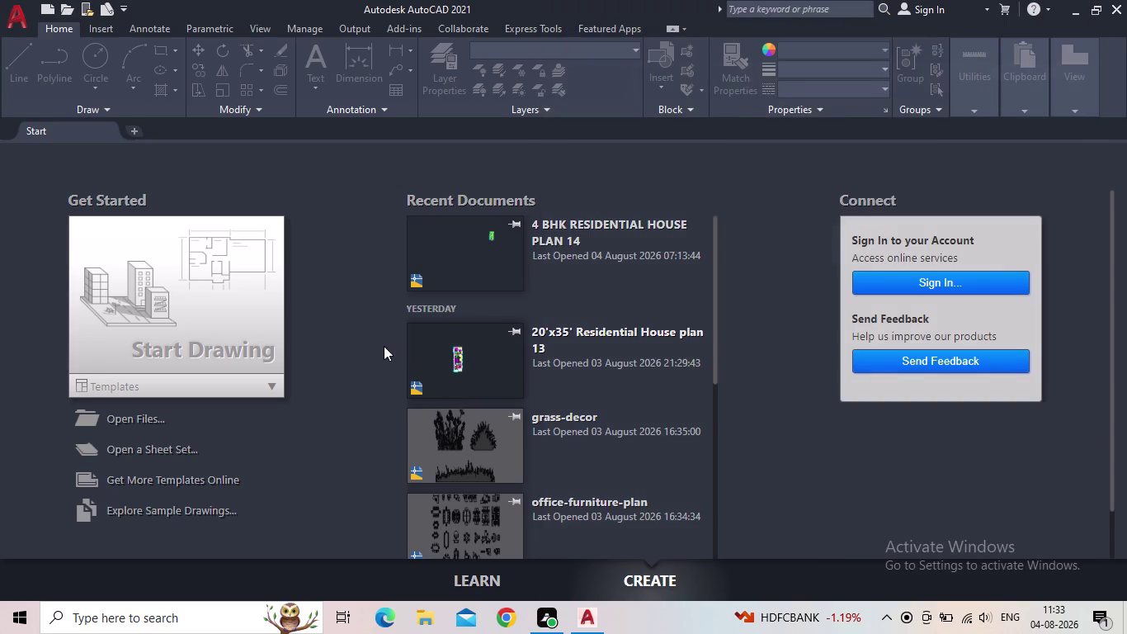
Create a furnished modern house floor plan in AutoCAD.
Start a new blank drawing, Drawing1, from the Start tab.
click(132, 301)
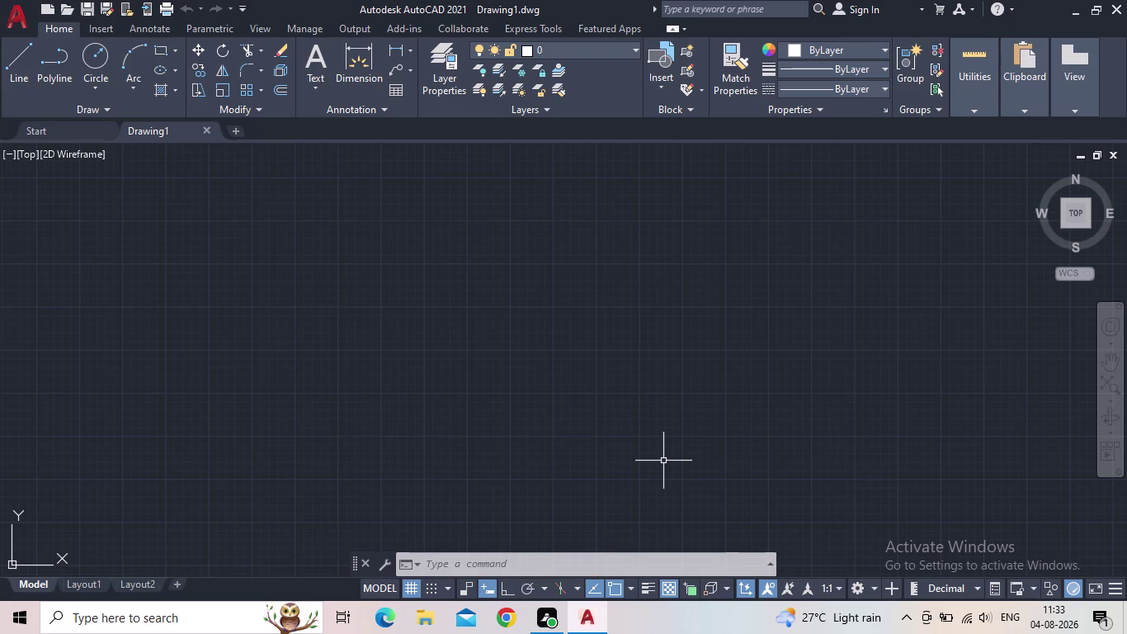
Pan the view so the origin sits lower left, cancelling a briefly started XLINE.
scroll(down, 3)
middle_drag(546, 414, 464, 427)
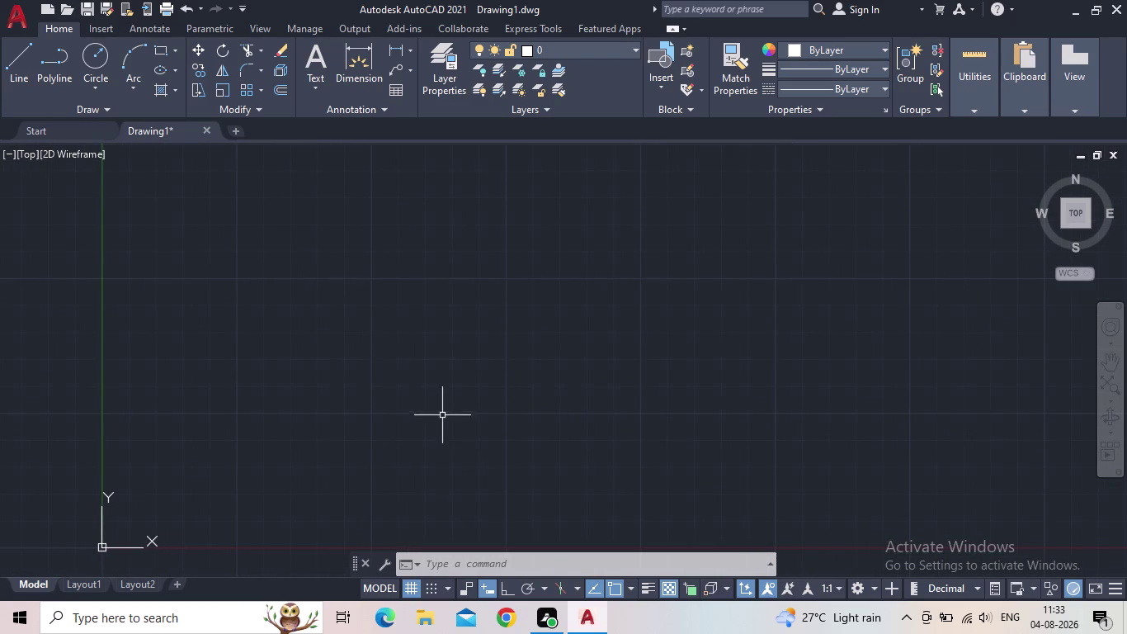
middle_drag(598, 413, 535, 430)
scroll(down, 3)
middle_drag(536, 421, 540, 411)
middle_drag(610, 376, 537, 407)
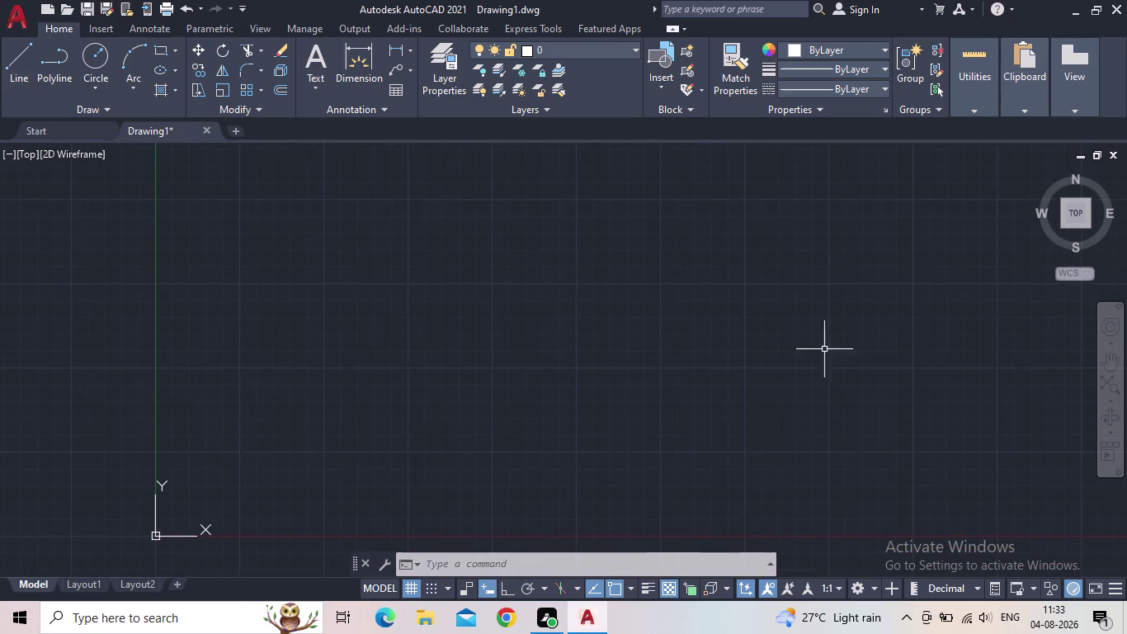
text(XL)
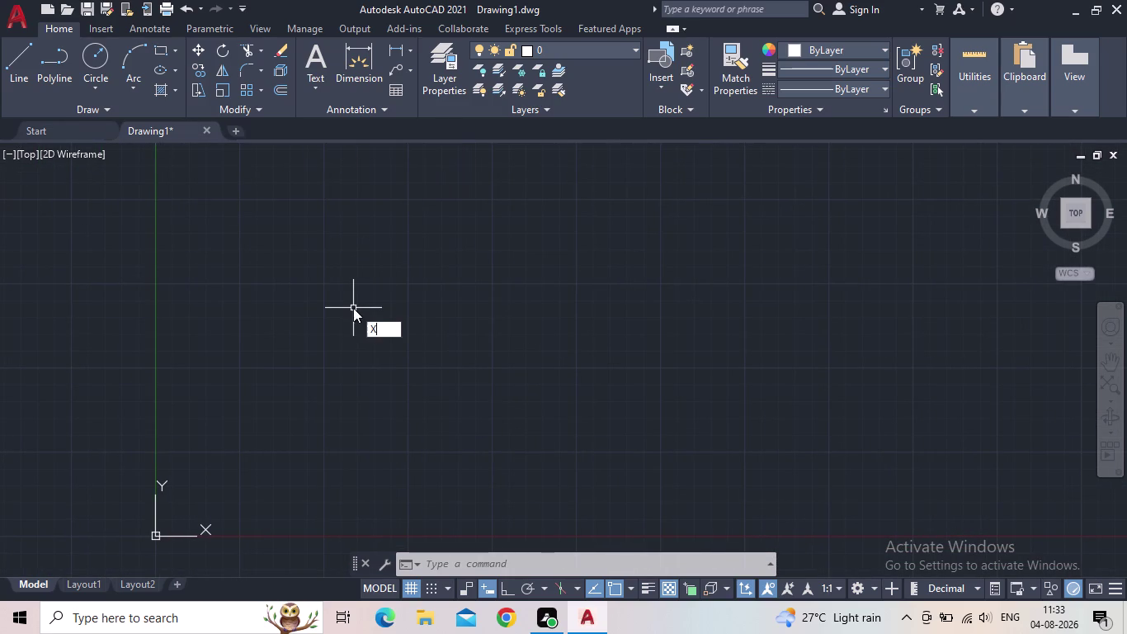
key(Return)
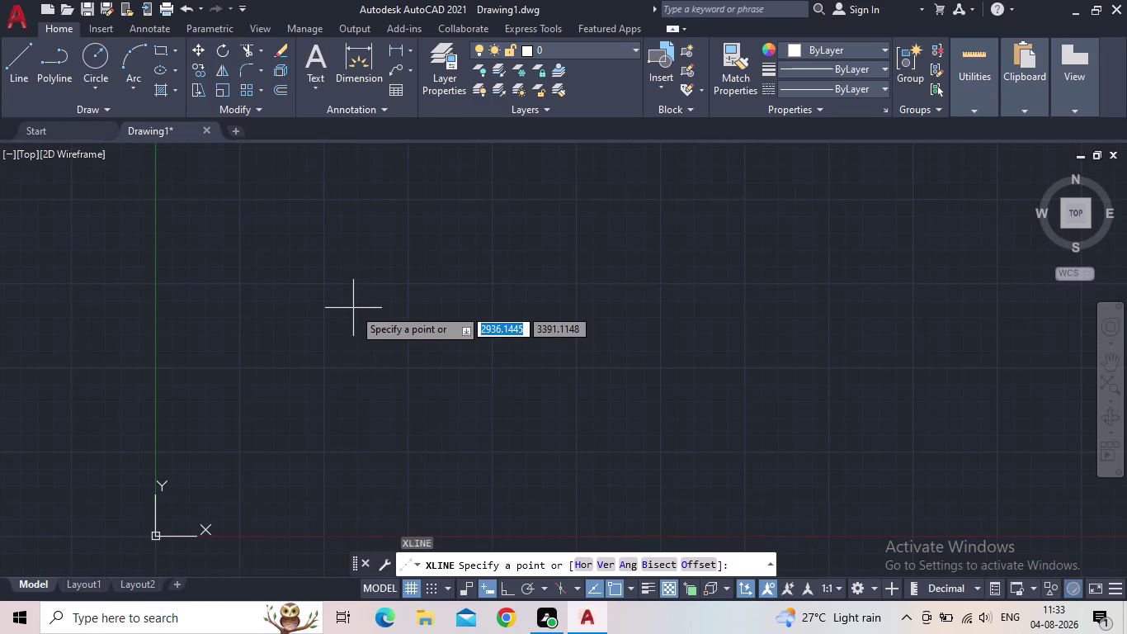
key(Escape)
Set drawing units to Engineering, 0'-0.00" precision, with an Inches insertion scale.
text(UN)
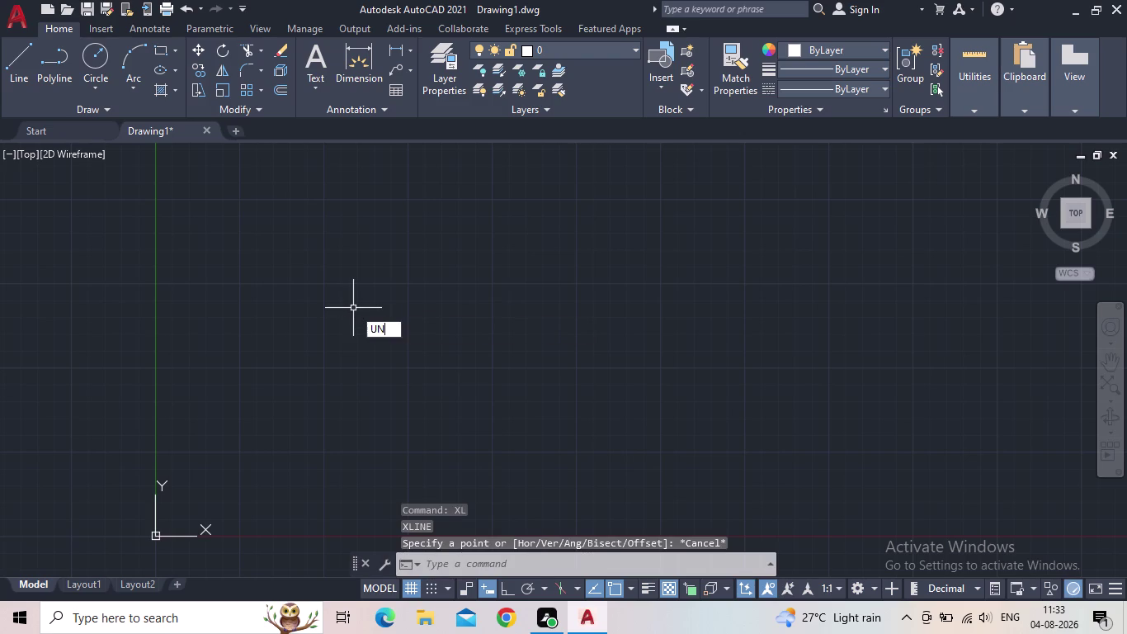
key(Return)
click(496, 189)
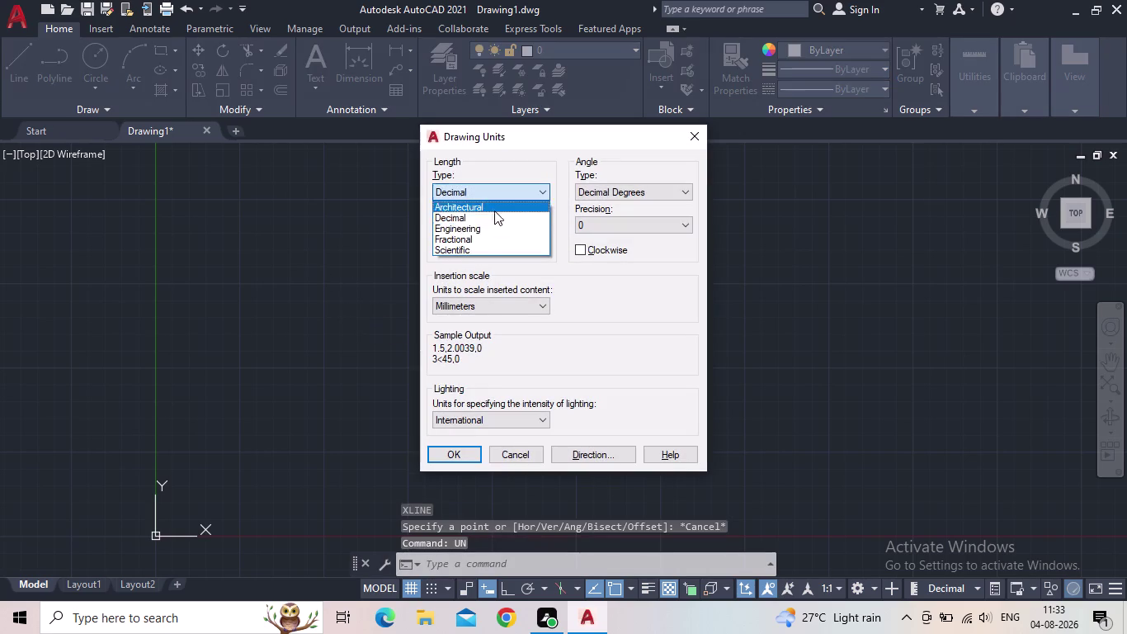
click(491, 226)
click(481, 229)
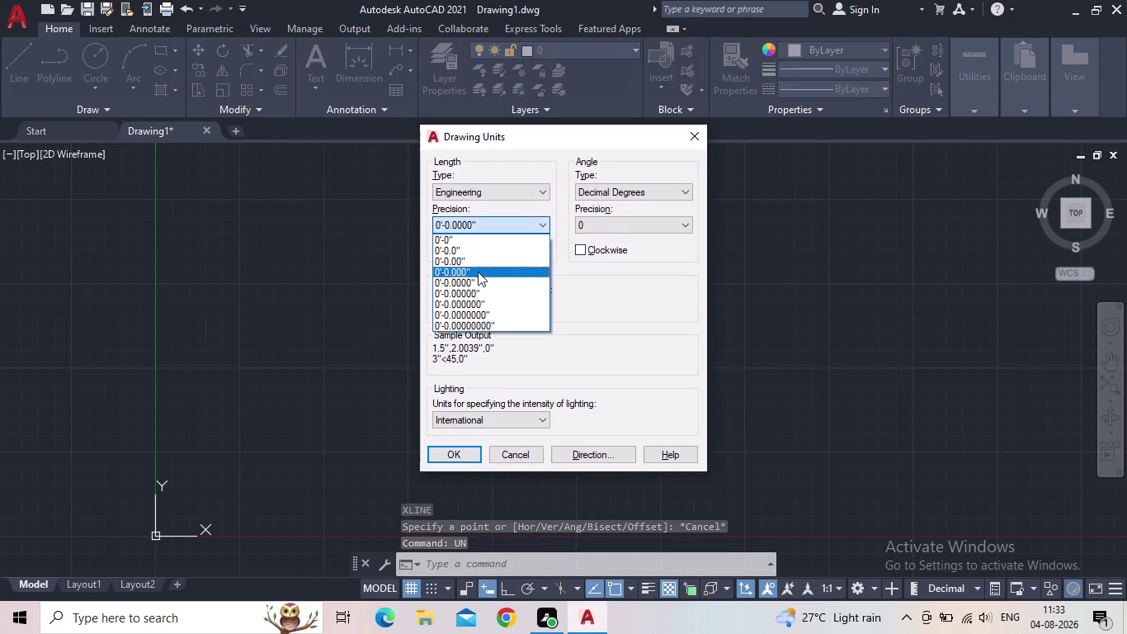
click(476, 261)
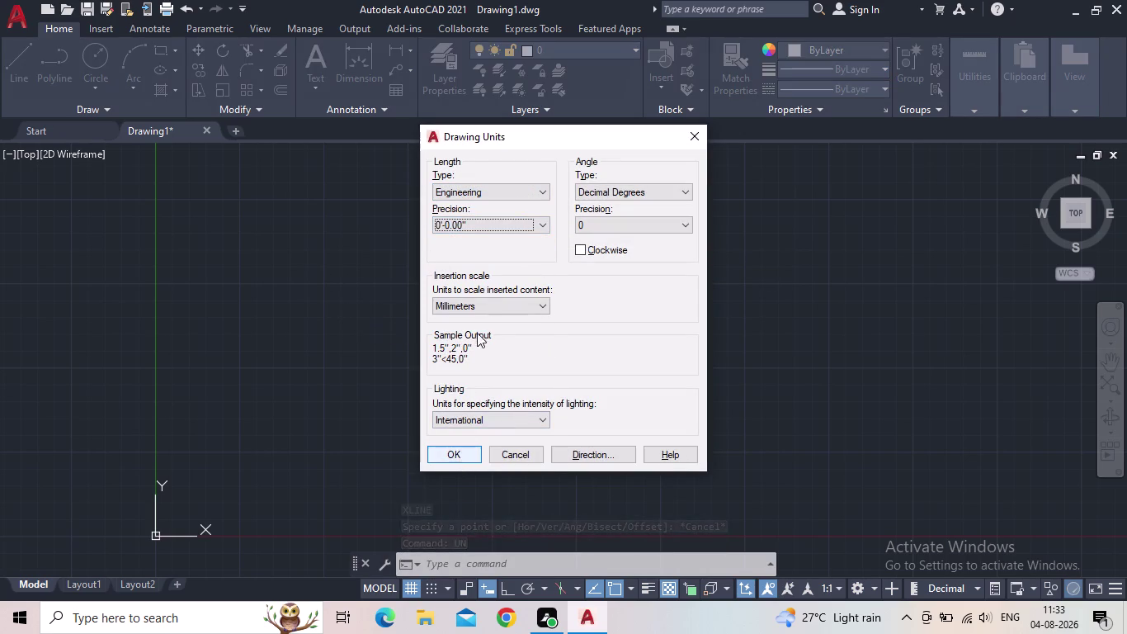
click(499, 305)
click(474, 333)
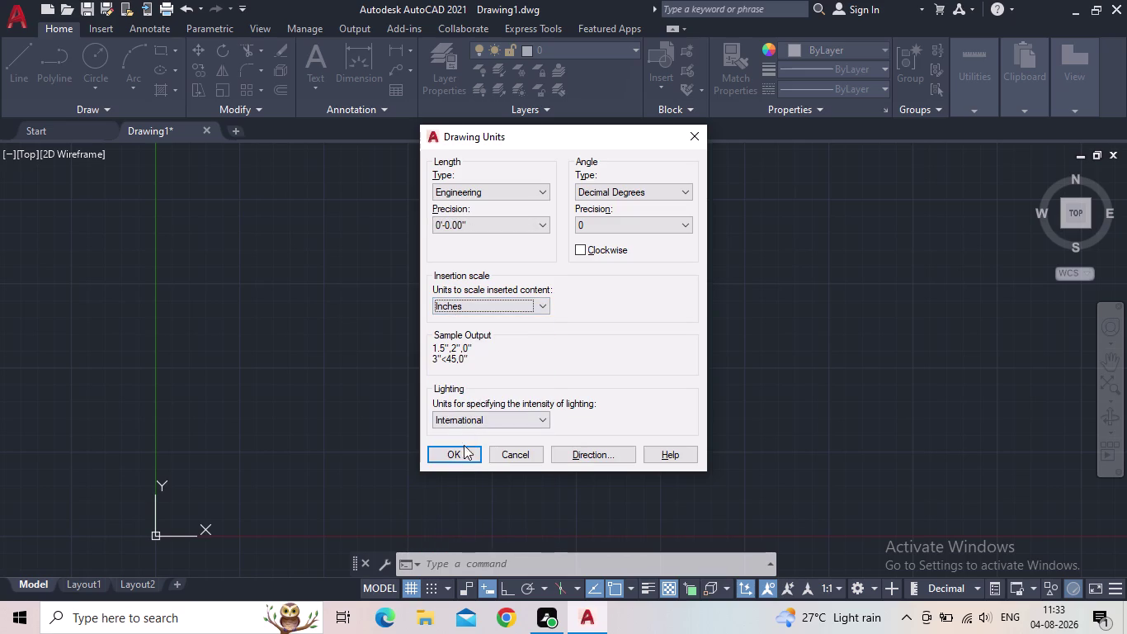
click(465, 456)
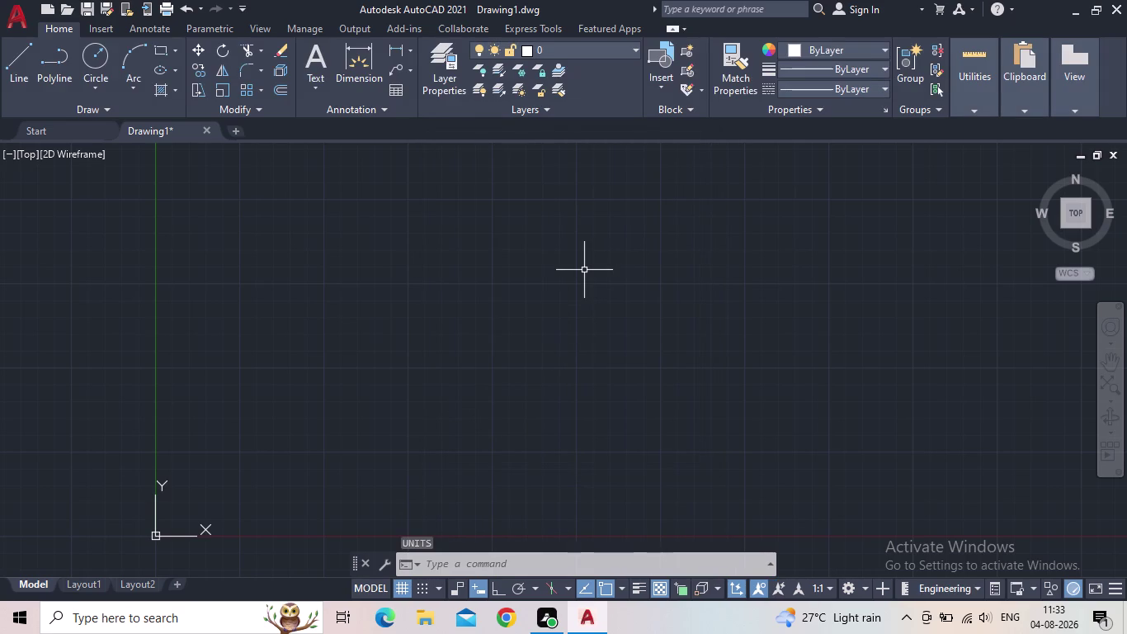
Open the Dimension Style Manager and begin modifying the ISO-25 style.
key(d)
key(Return)
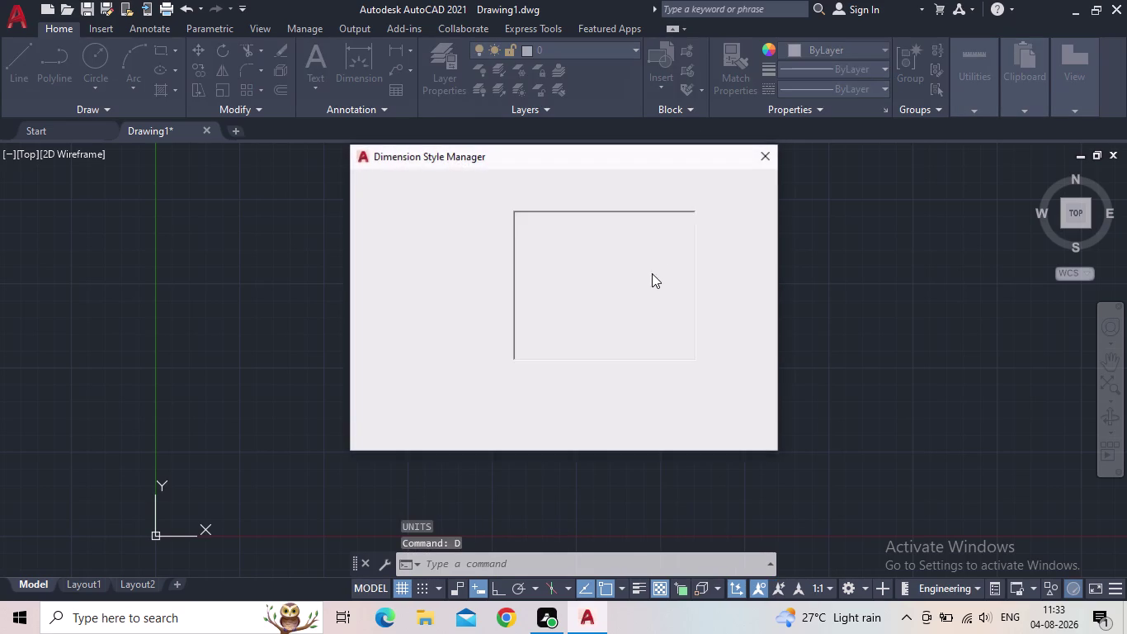
click(731, 266)
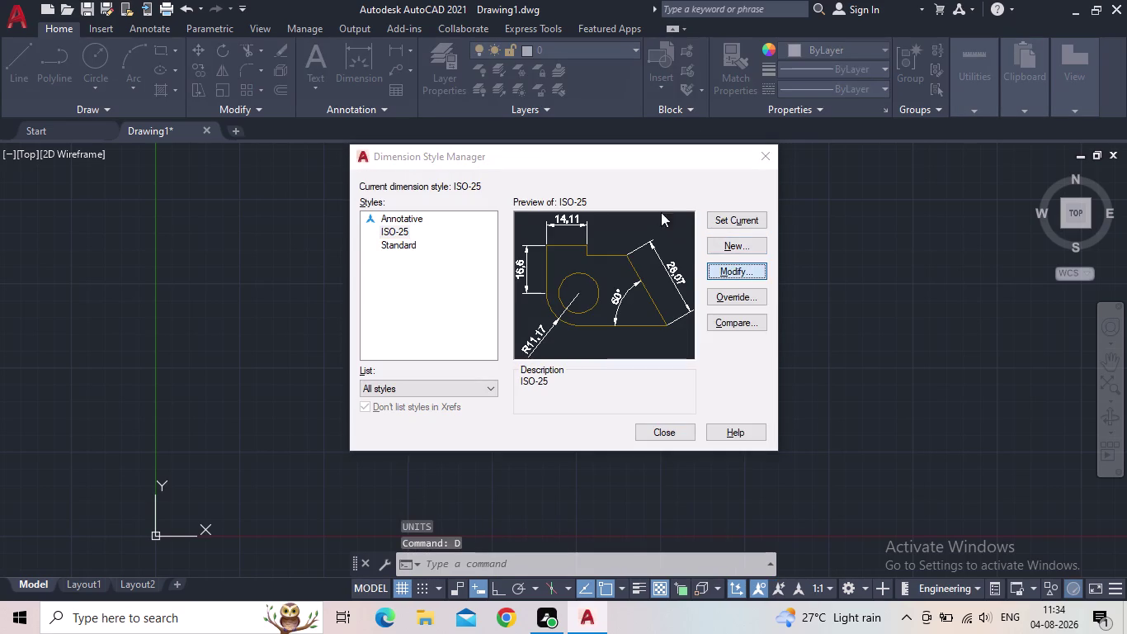
click(605, 130)
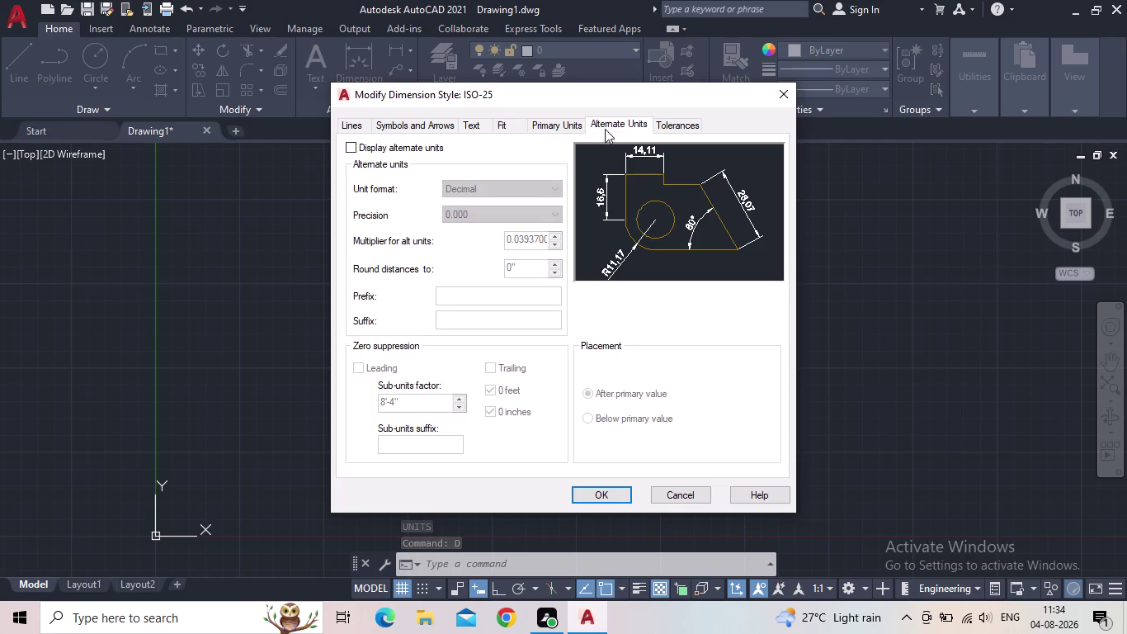
Give ISO-25 Engineering primary units with 0'-0.00" precision and save the style.
click(575, 129)
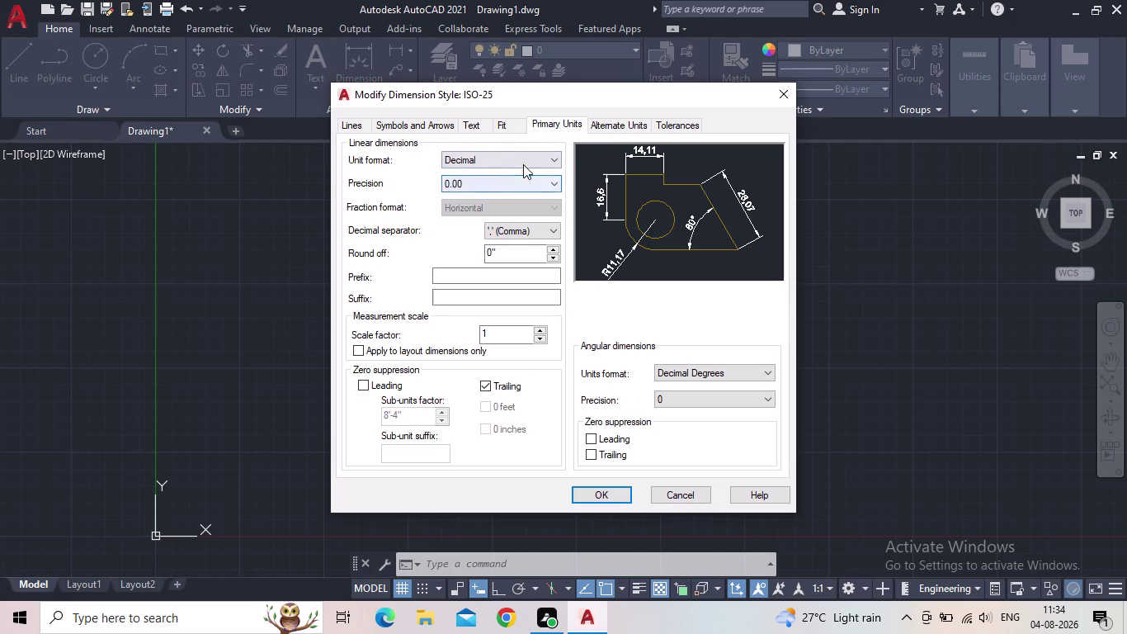
click(523, 163)
click(518, 194)
click(520, 181)
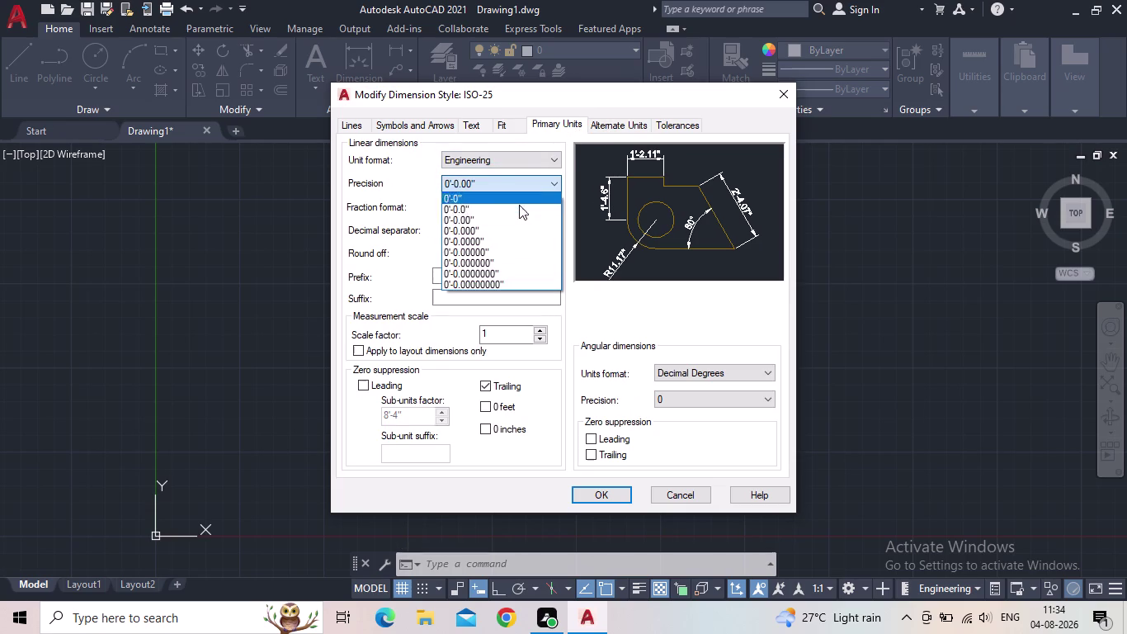
click(499, 224)
click(606, 498)
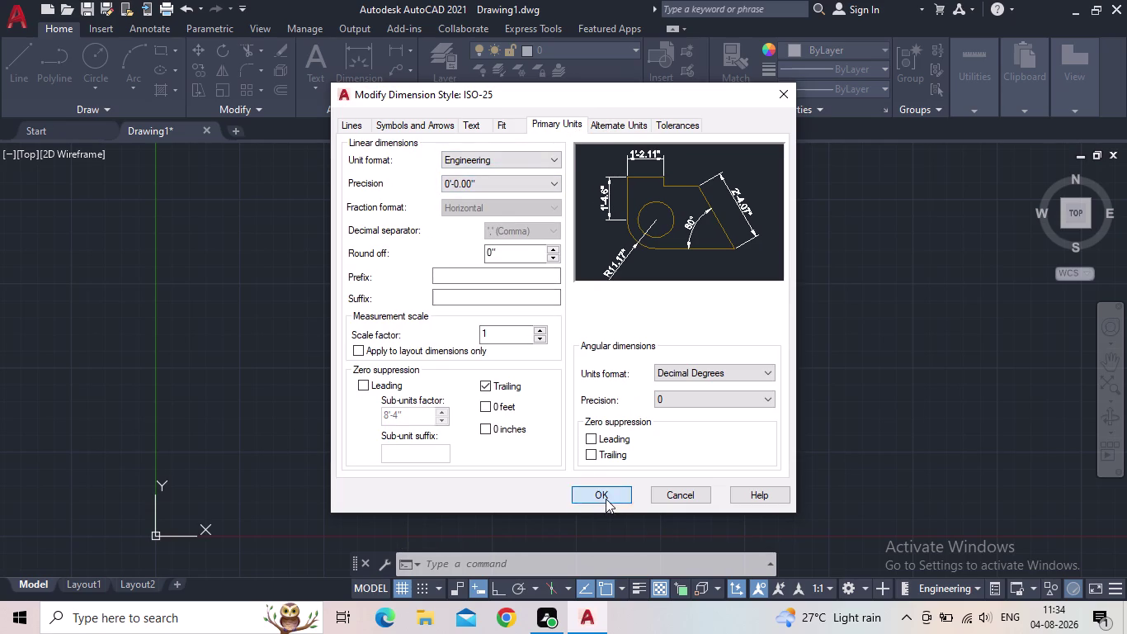
click(718, 216)
click(662, 440)
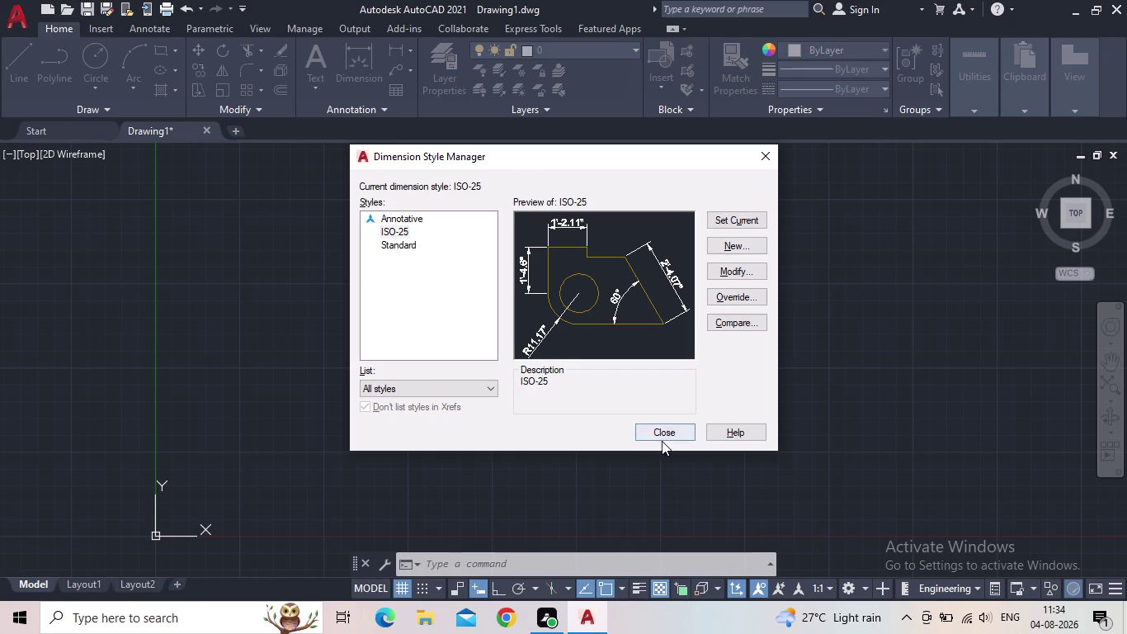
click(662, 436)
text(XL)
key(Return)
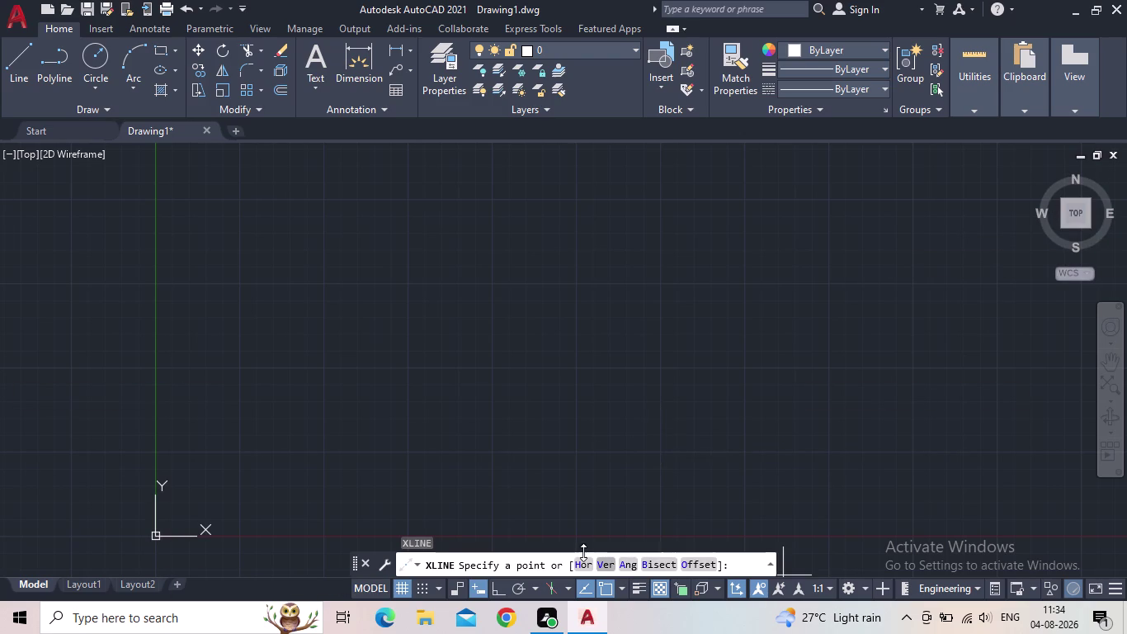
Place a vertical construction line.
click(602, 562)
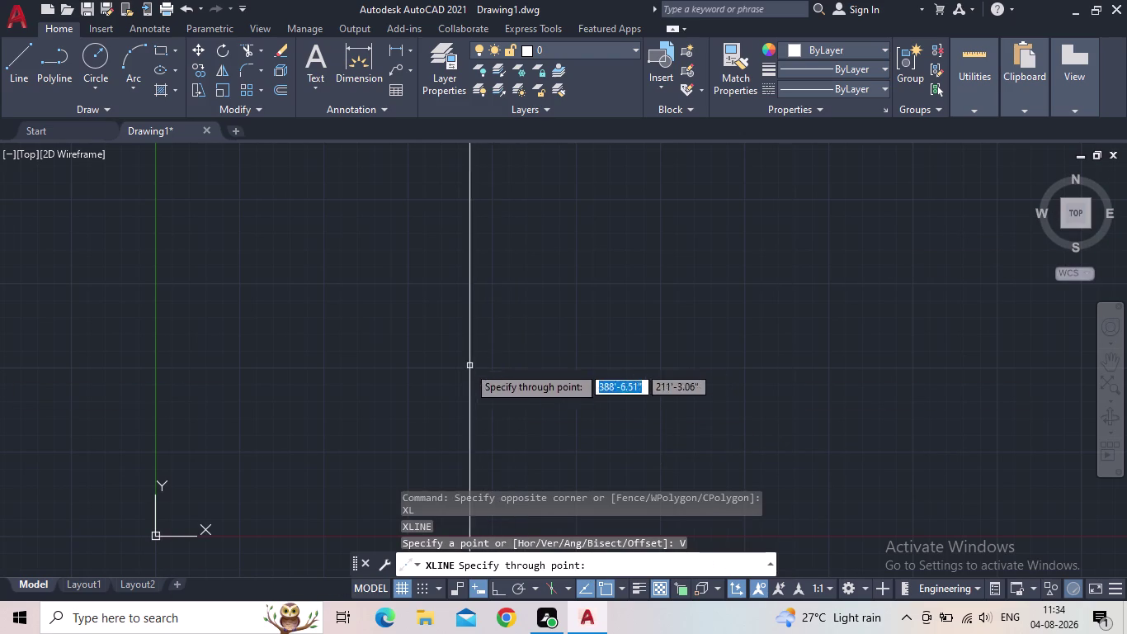
click(408, 328)
key(Escape)
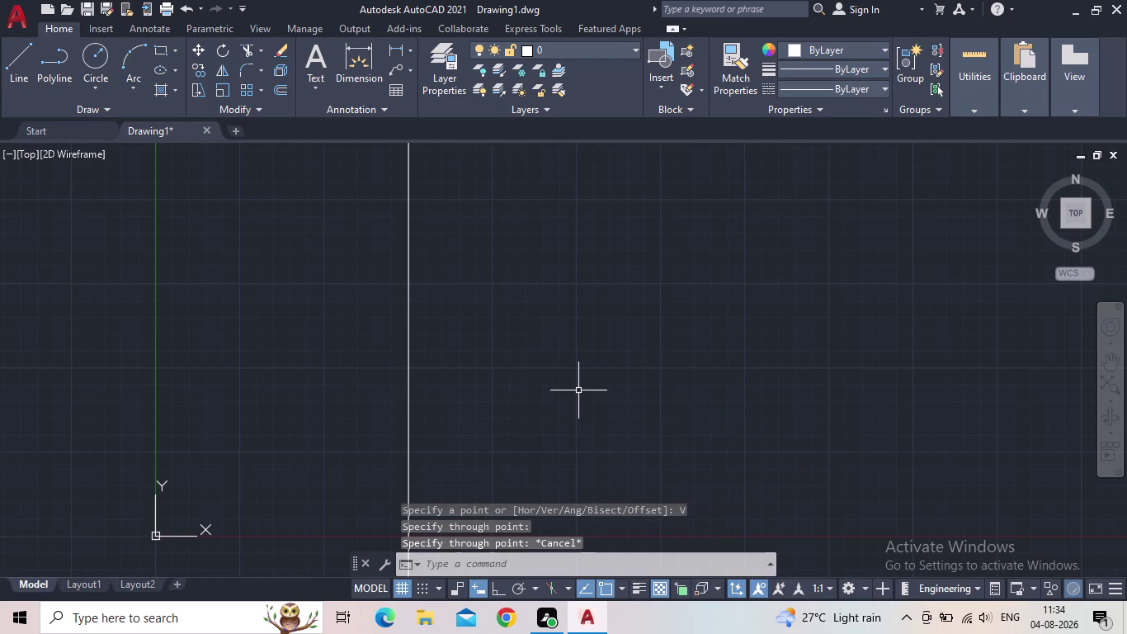
Offset the vertical construction line 9" to the right to form a wall.
key(o)
key(Return)
text(9)
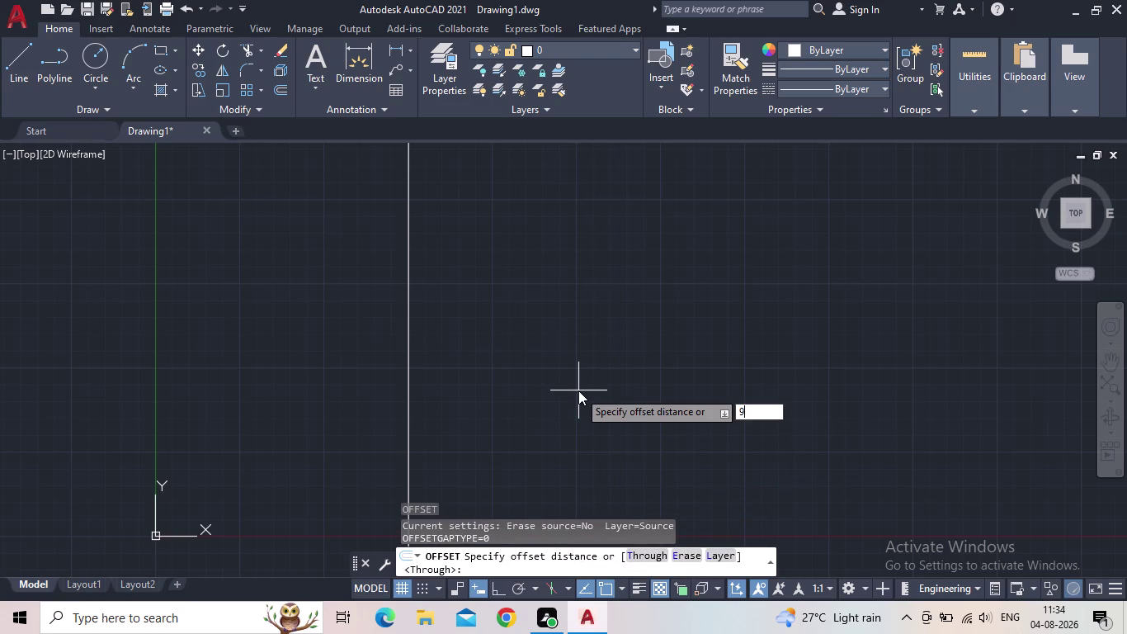
text(")
key(Return)
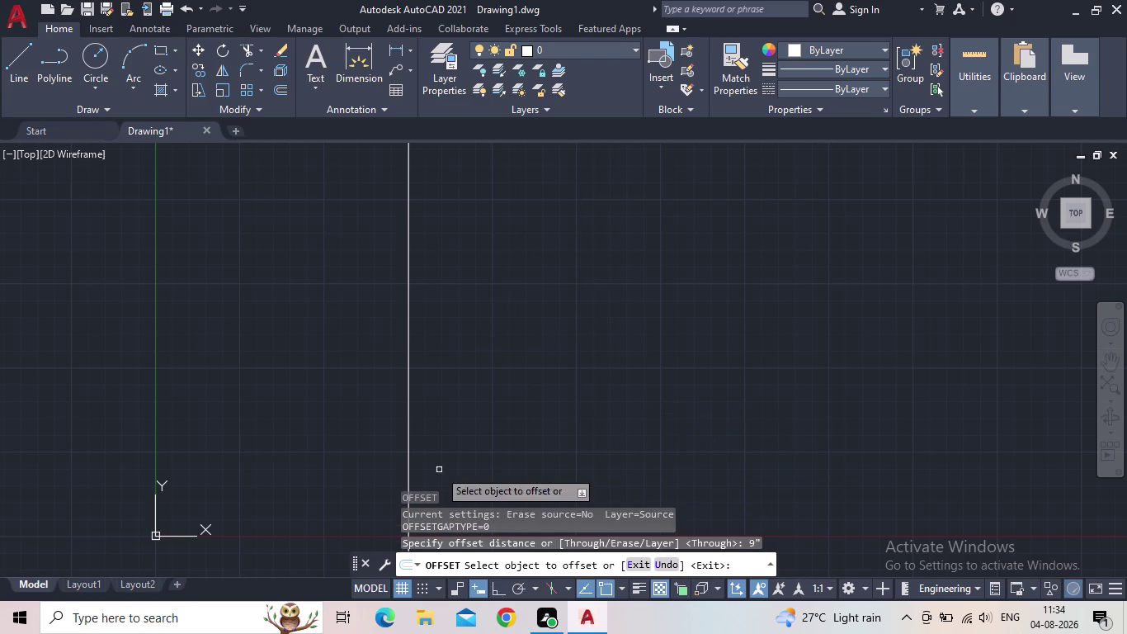
click(409, 362)
click(458, 353)
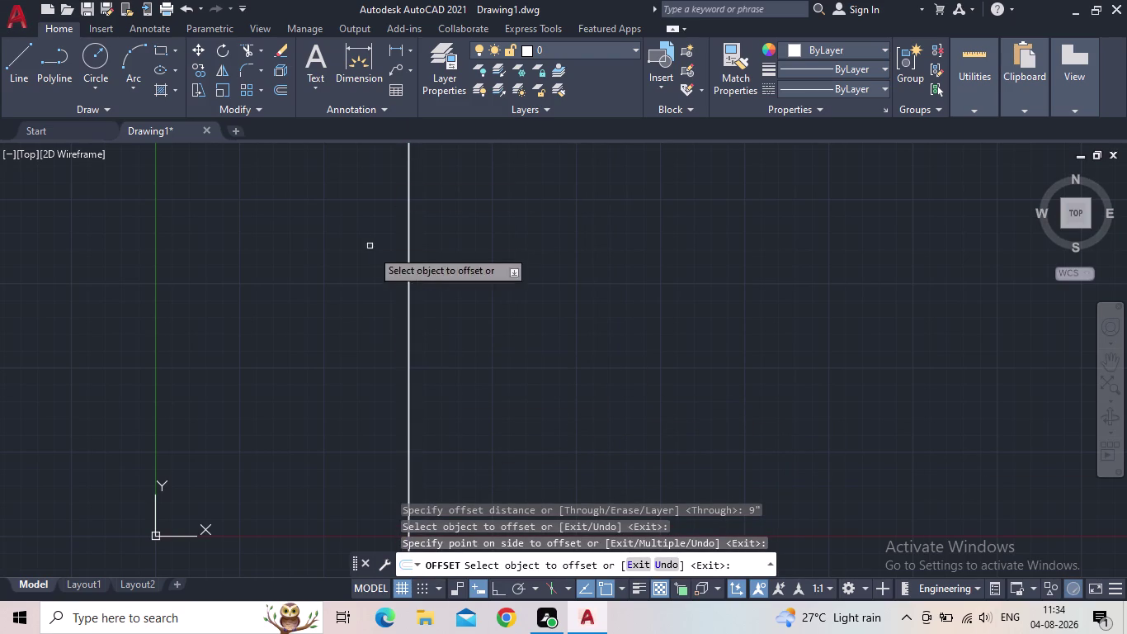
scroll(up, 3)
middle_drag(542, 297, 192, 242)
scroll(down, 3)
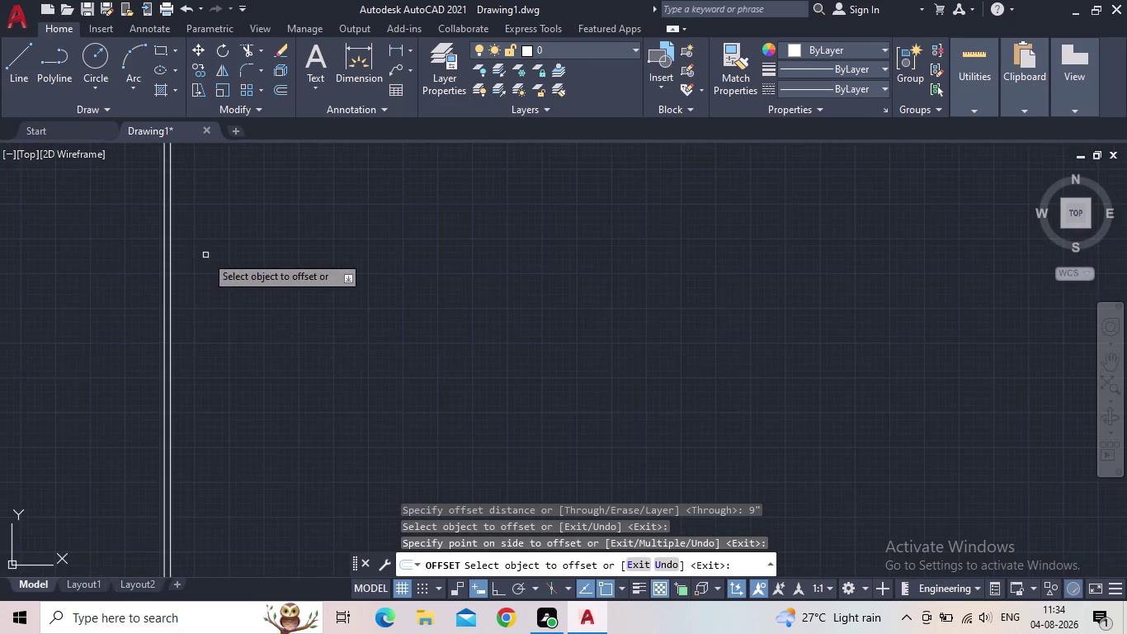
middle_drag(206, 256, 443, 279)
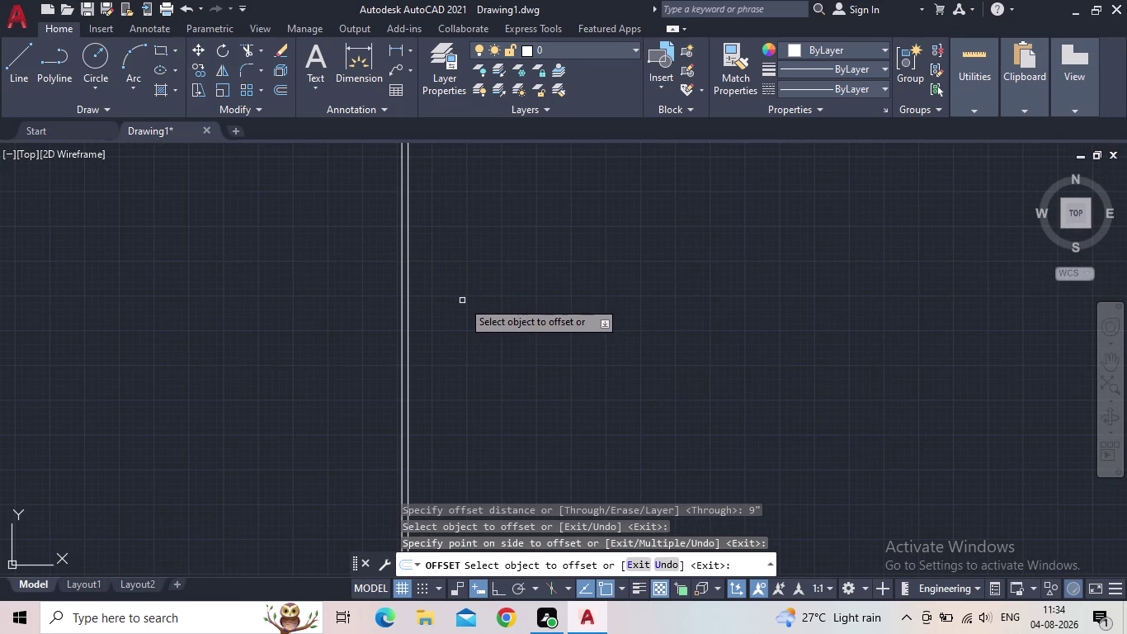
key(Escape)
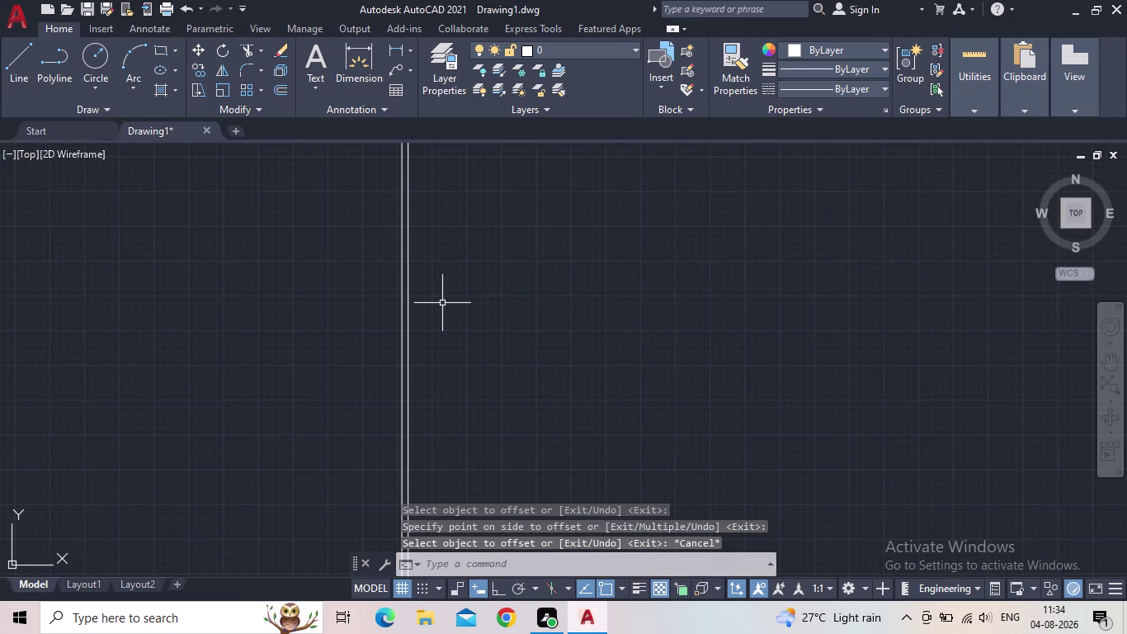
Place a horizontal construction line with XLINE.
key(o)
key(BackSpace)
key(BackSpace)
text(XL)
key(Return)
key(h)
key(Return)
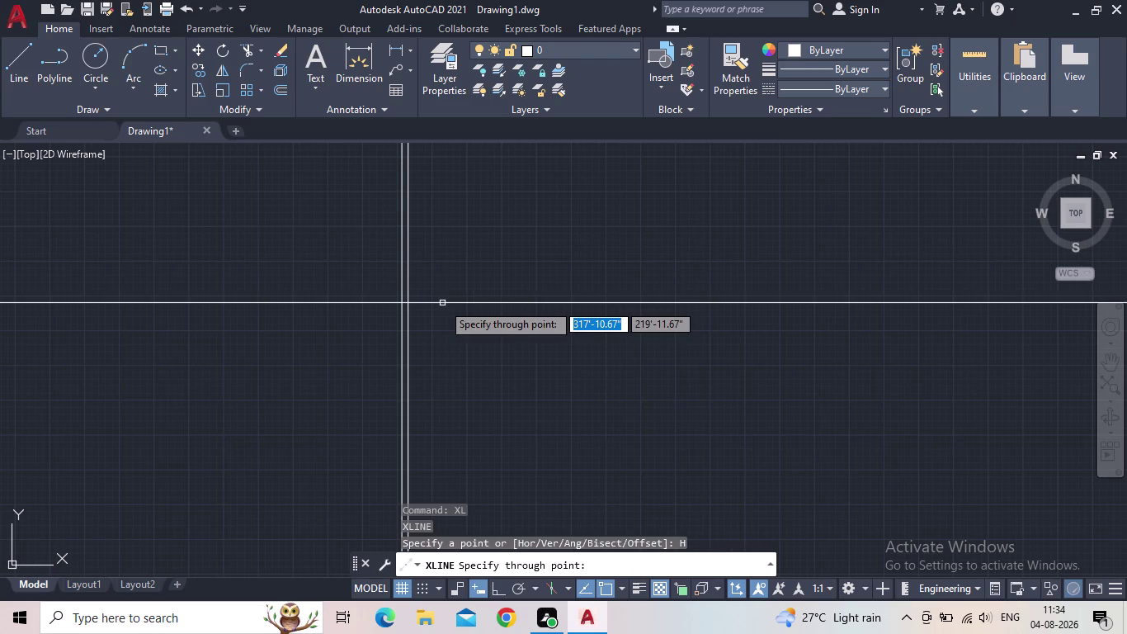
click(443, 306)
key(Escape)
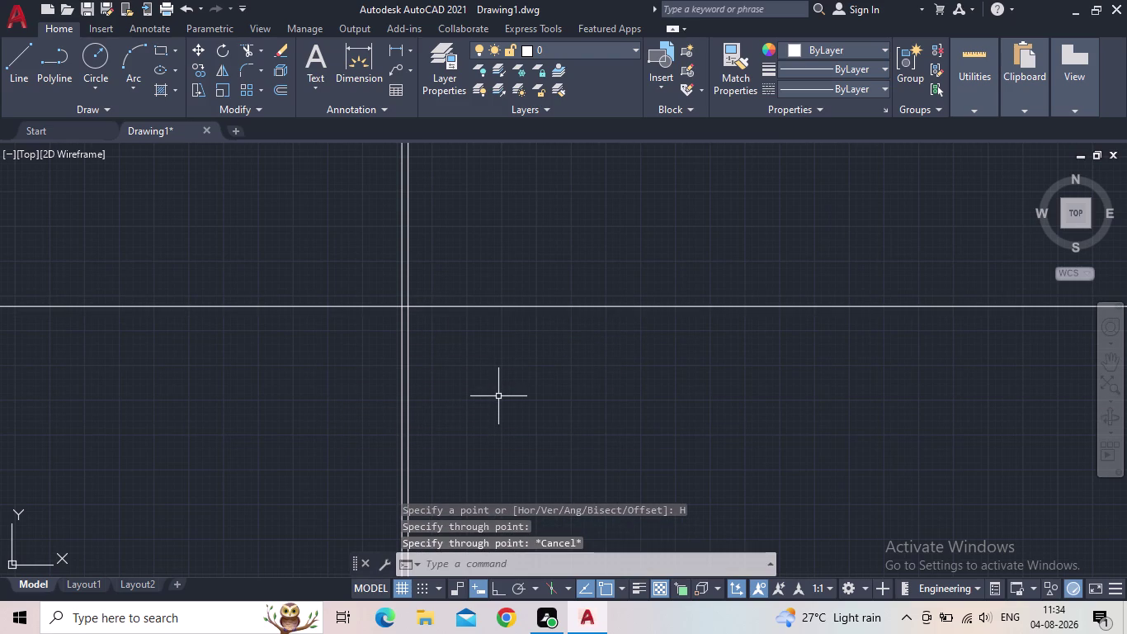
Offset the horizontal construction line 9" upward.
key(o)
key(Return)
text(9")
key(Return)
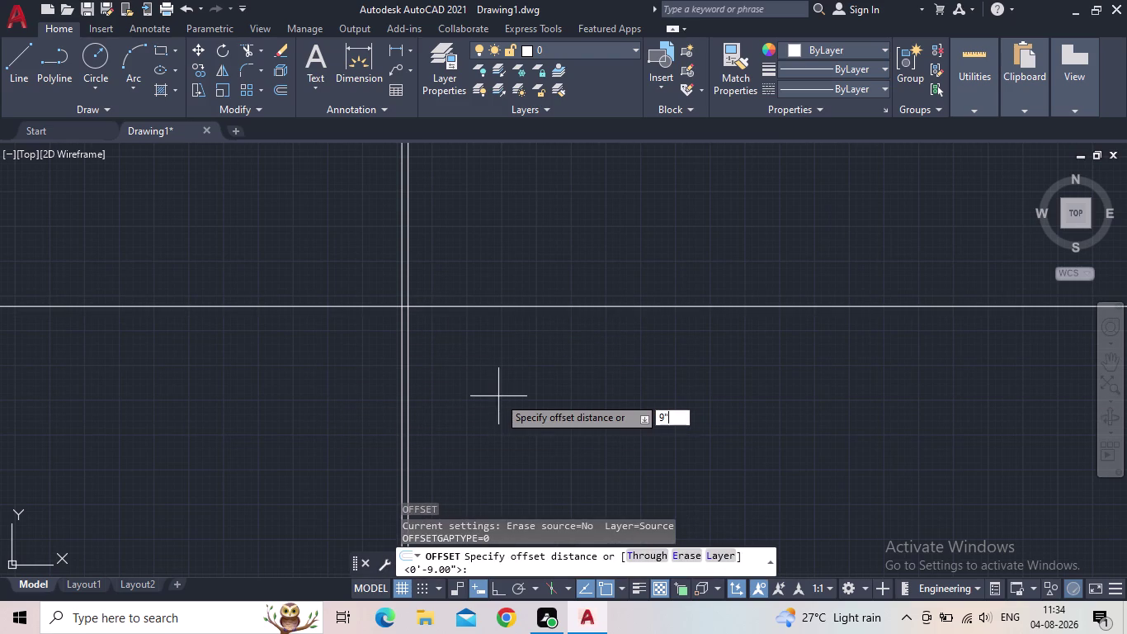
click(463, 307)
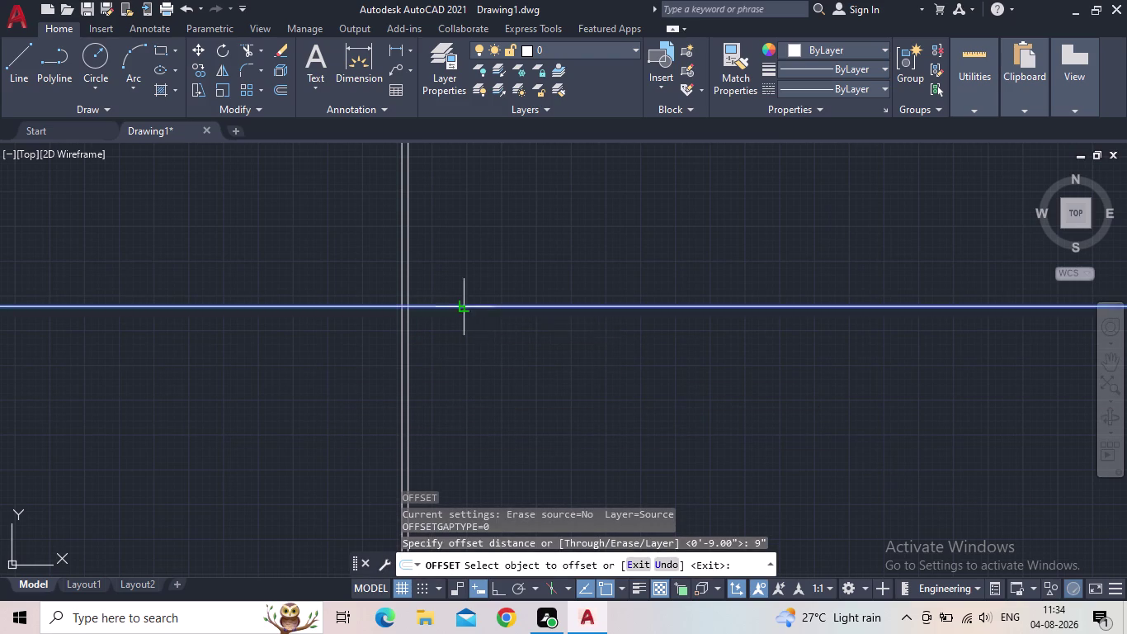
click(465, 255)
key(Escape)
key(r)
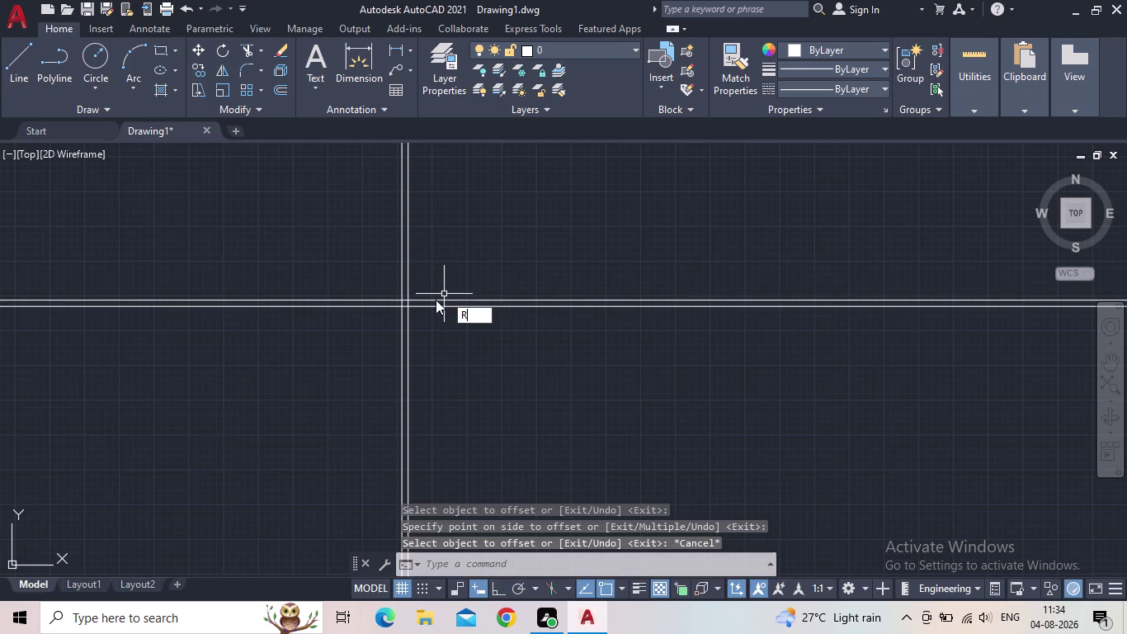
key(BackSpace)
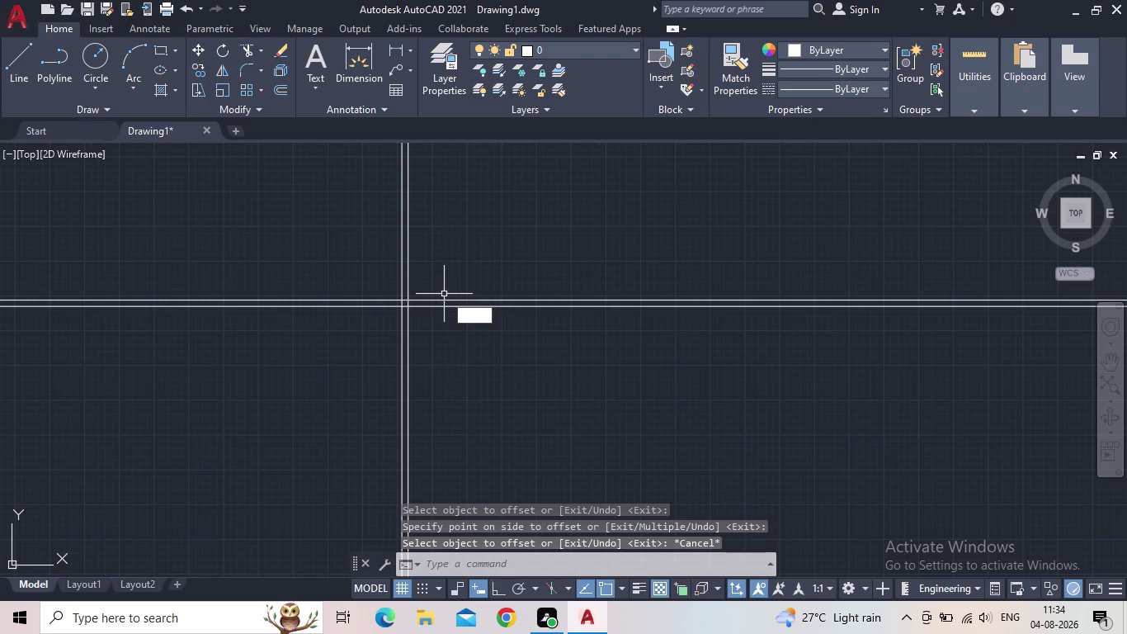
key(t)
key(r)
key(space)
Trim the overlapping lines at the bottom-left wall corner with a fence.
drag(450, 349, 207, 250)
scroll(down, 3)
middle_drag(236, 345, 203, 461)
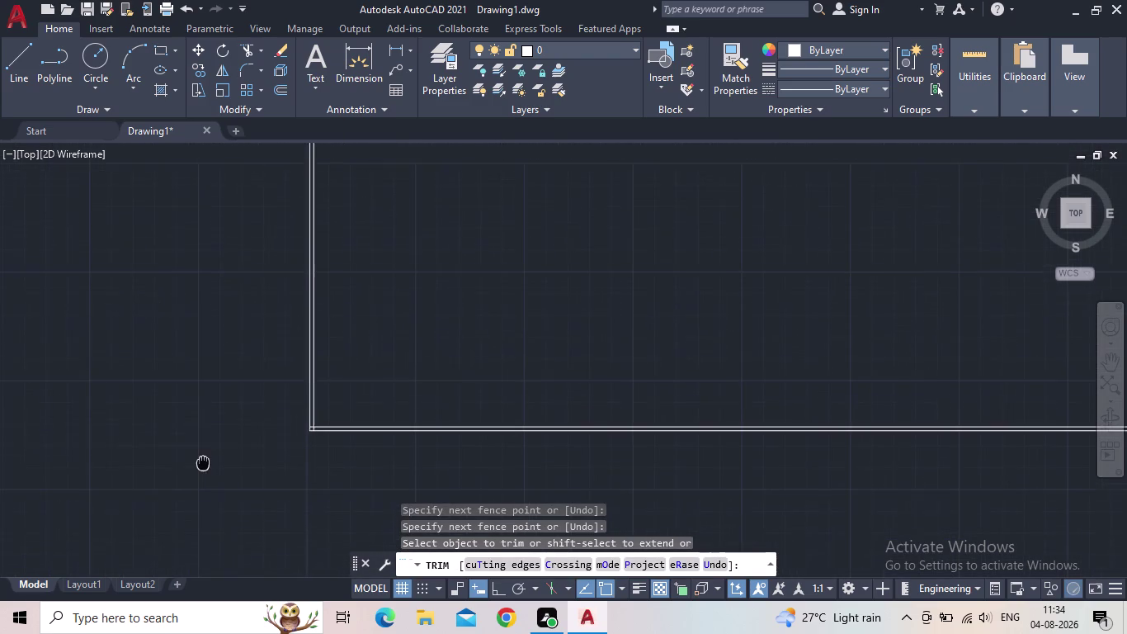
middle_drag(203, 461, 203, 465)
key(Escape)
scroll(up, 3)
middle_drag(450, 427, 305, 381)
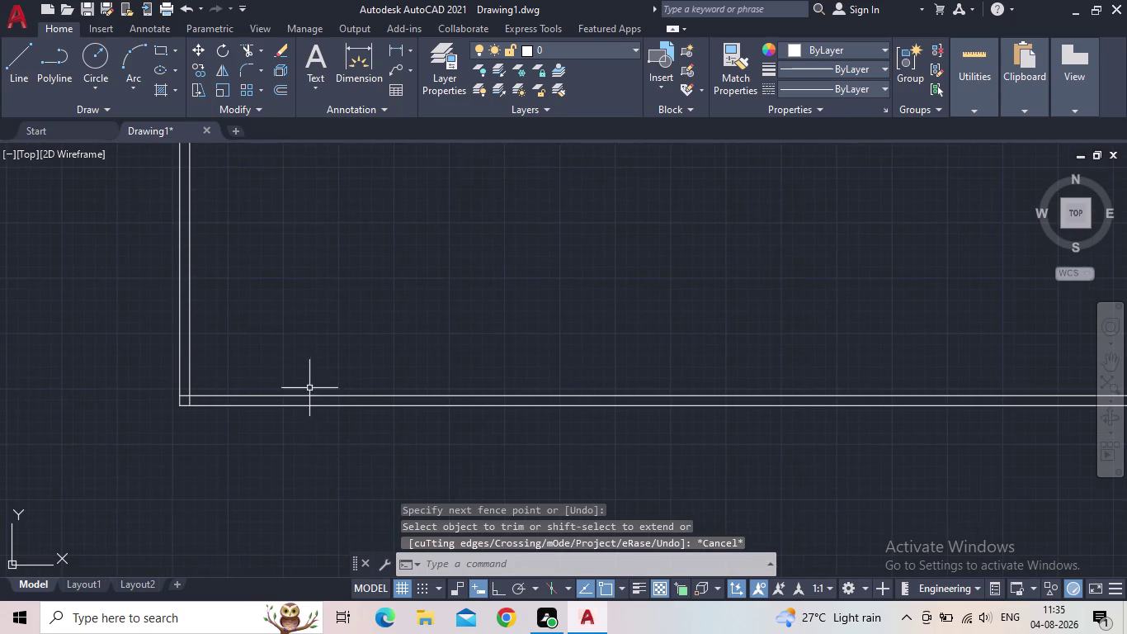
middle_drag(271, 389, 178, 427)
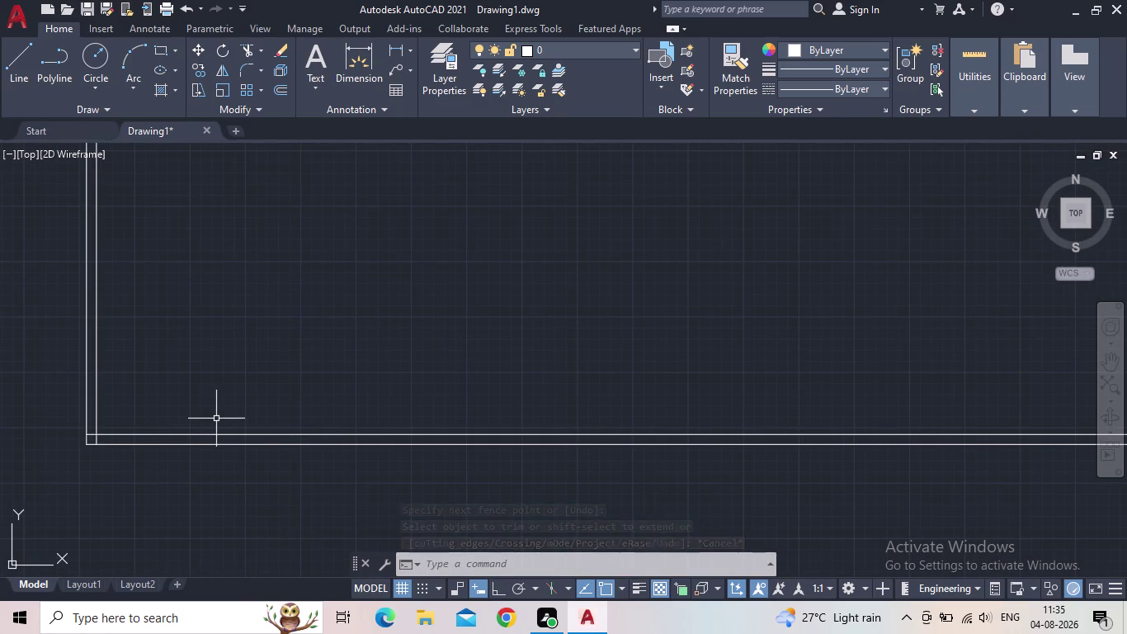
Offset the inner bottom wall line 5' upward.
key(o)
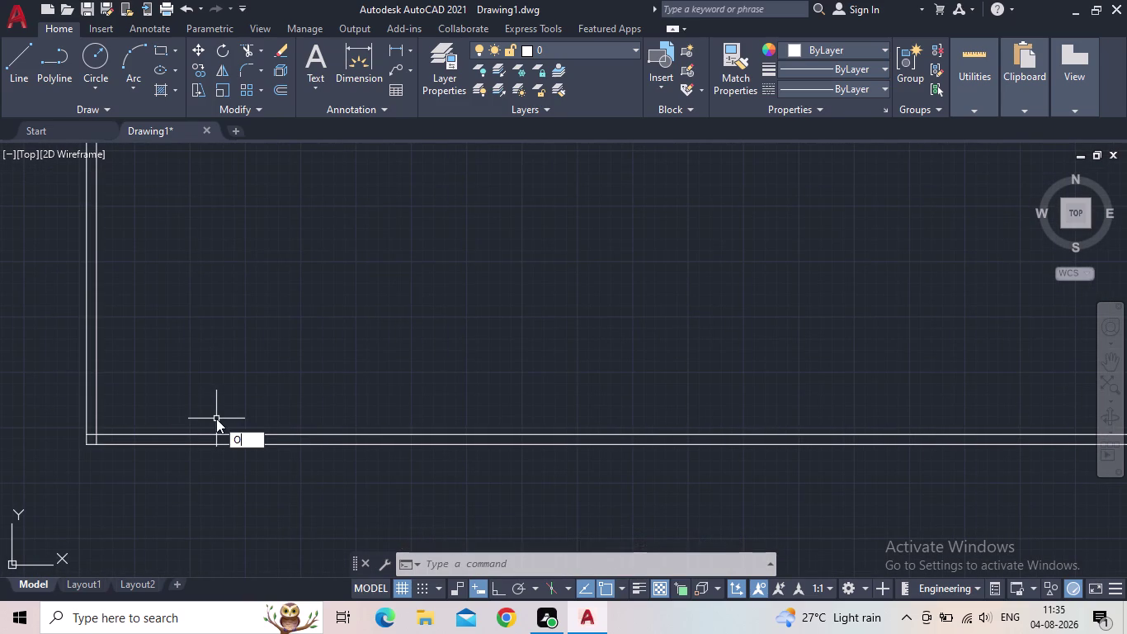
key(Return)
text(5')
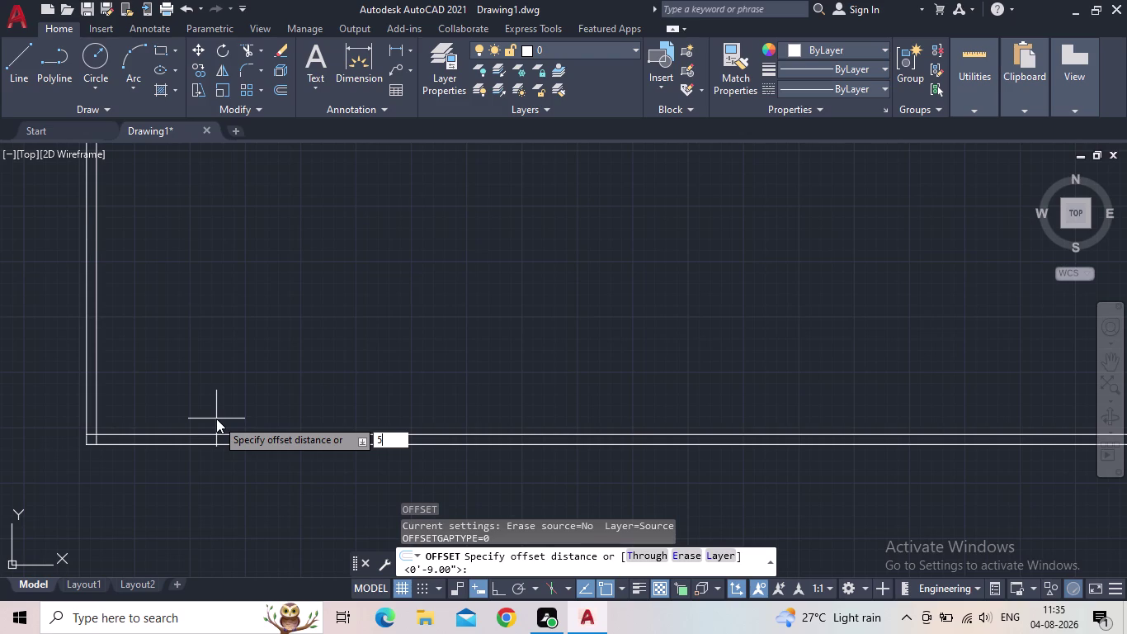
key(Return)
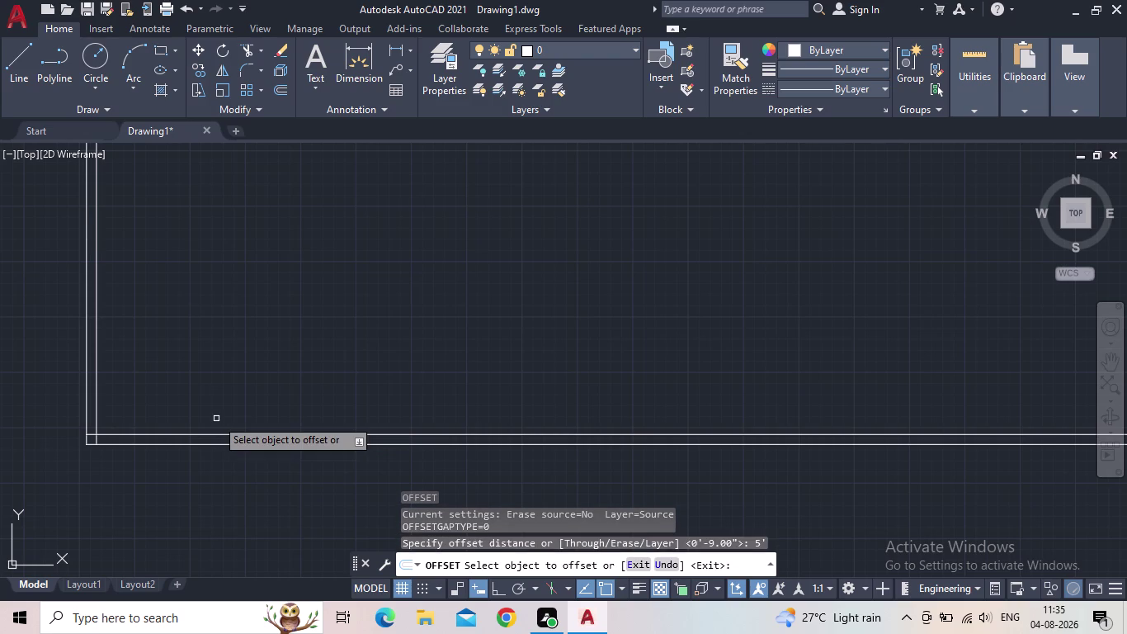
click(165, 435)
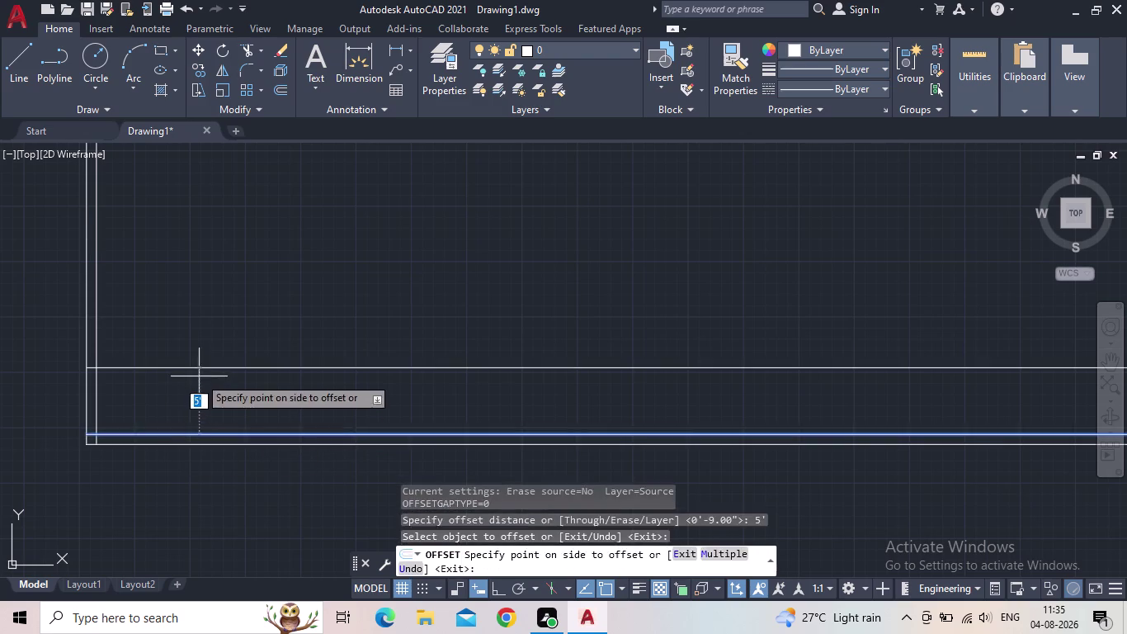
click(205, 373)
key(Escape)
Offset the new interior line 5" upward to give the wall thickness.
key(o)
key(Return)
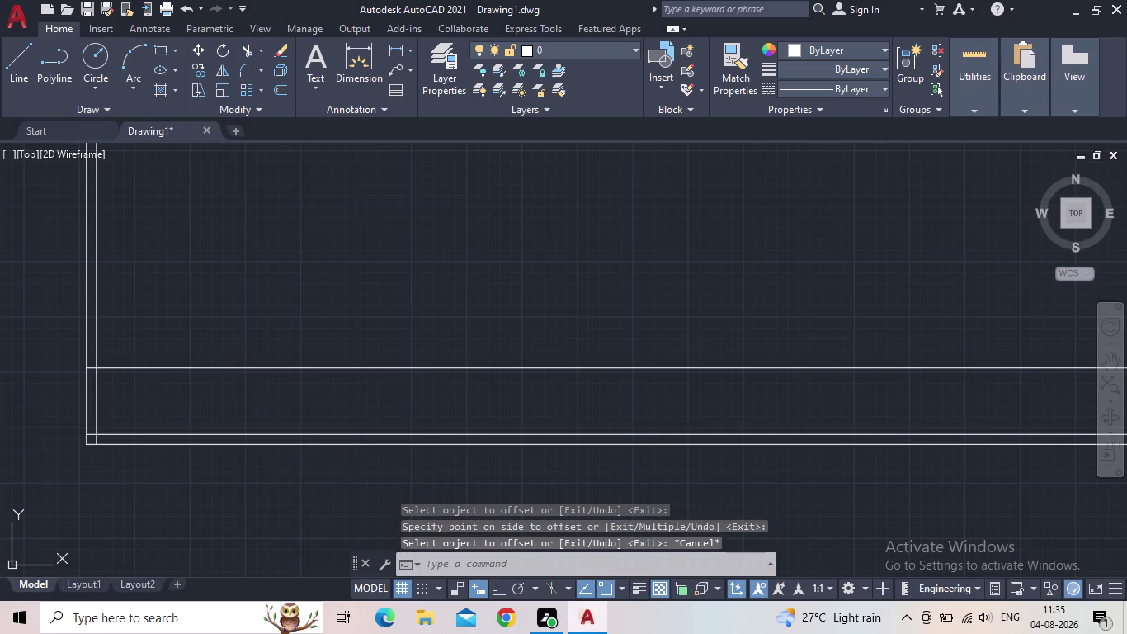
text(5")
key(Return)
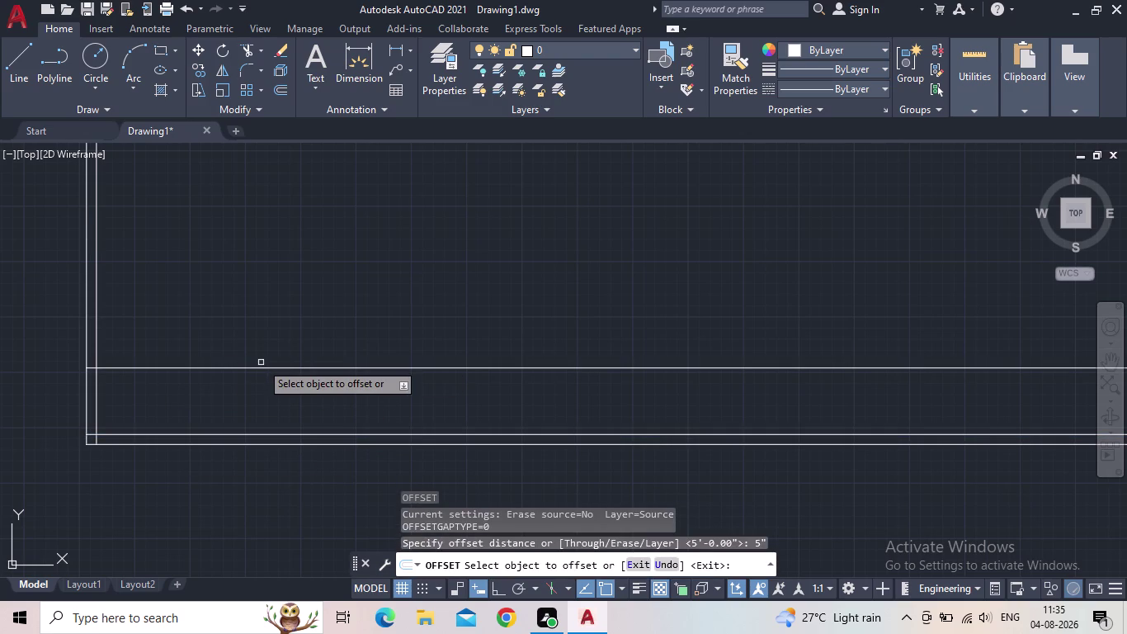
click(262, 368)
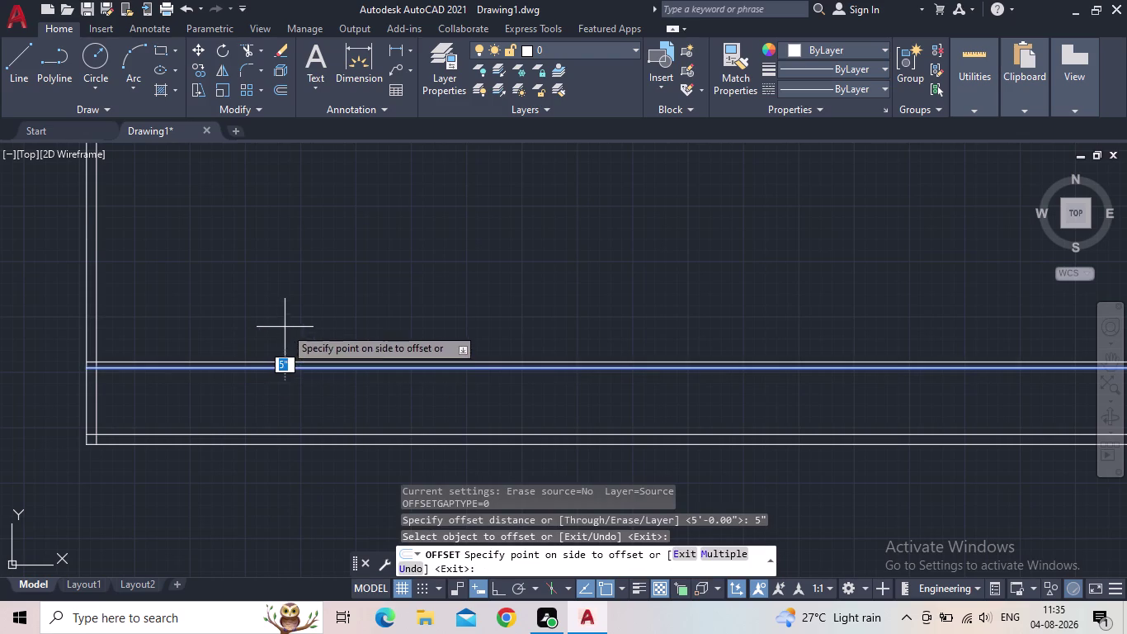
click(337, 295)
key(Escape)
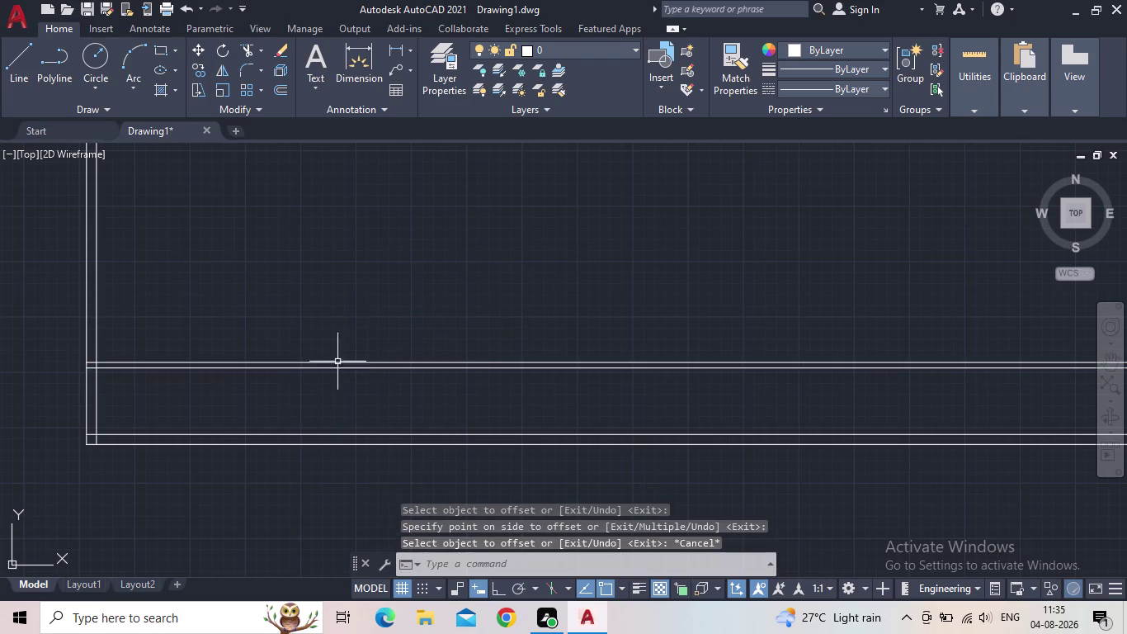
key(o)
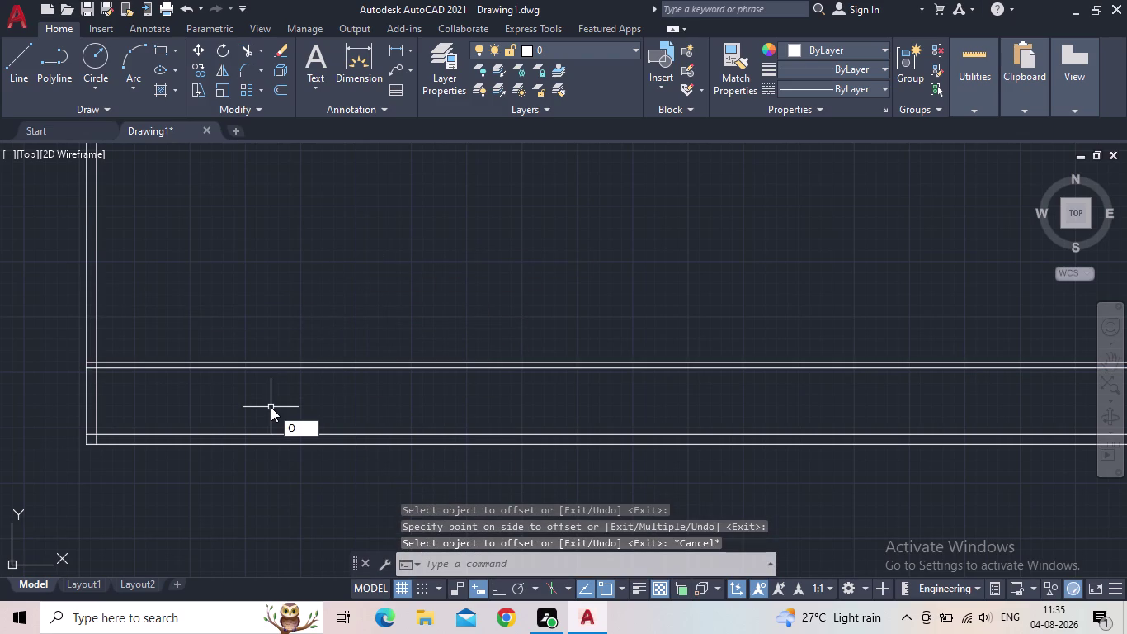
key(Return)
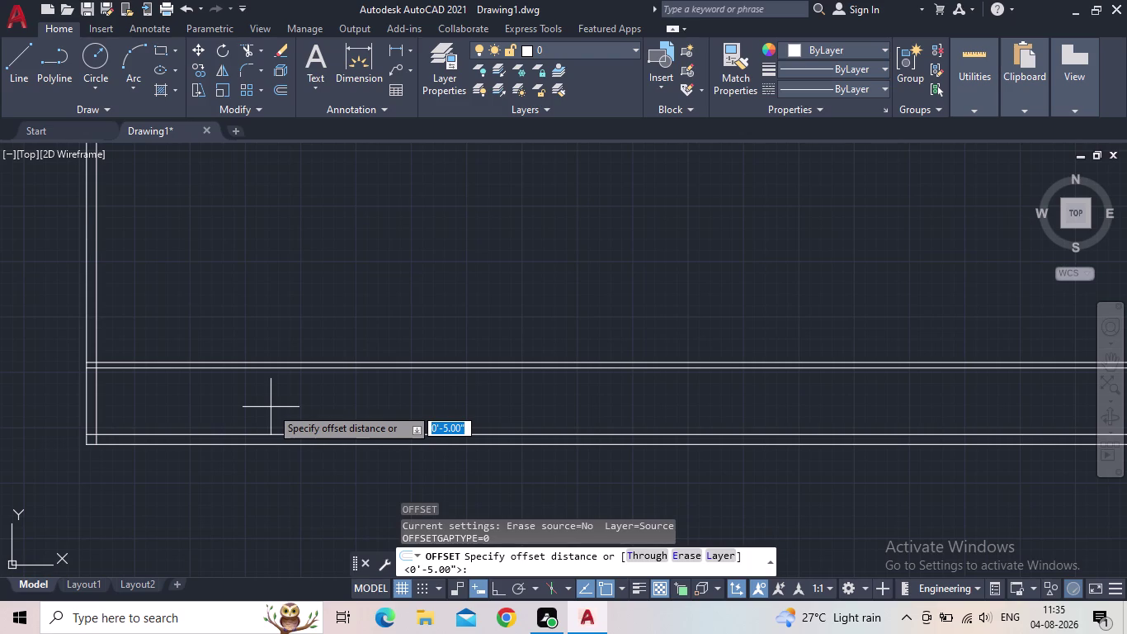
Offset the inner left wall line 16'1" to the right.
text(16')
key(1)
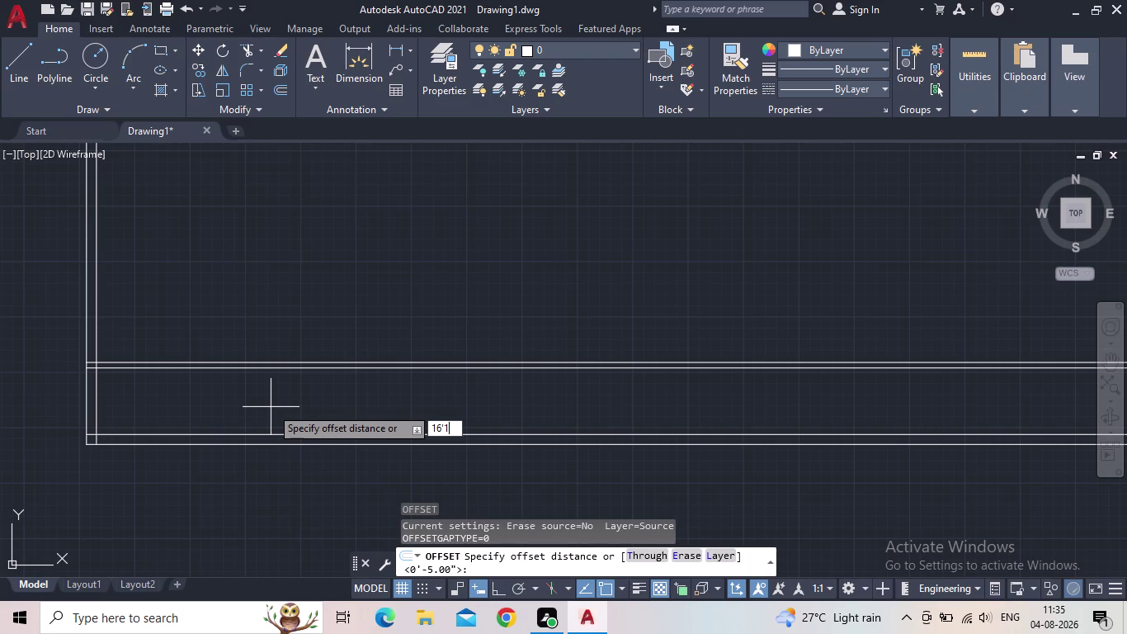
key(shift+quotedbl)
key(Return)
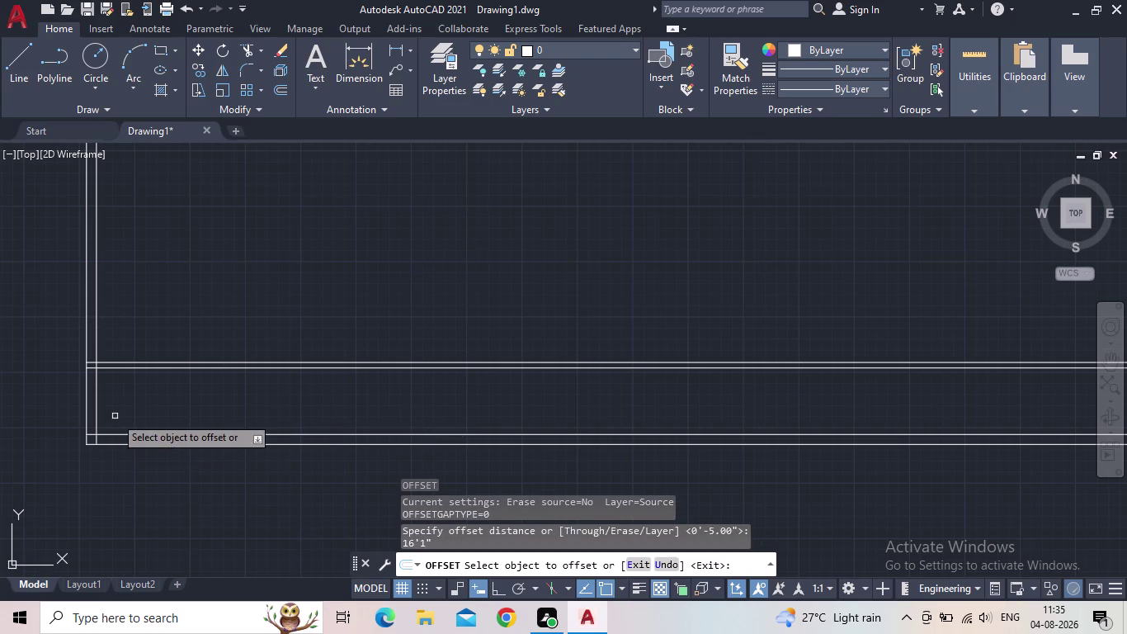
click(96, 417)
click(253, 411)
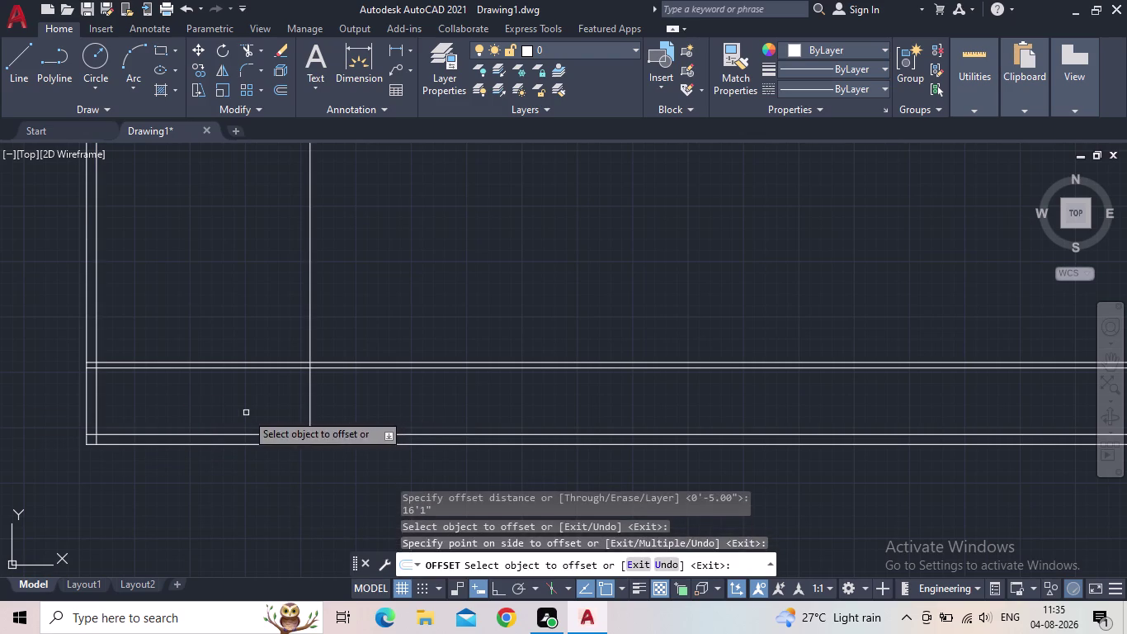
key(Escape)
Offset the new vertical line 5" to form the wall's second side.
key(o)
key(Return)
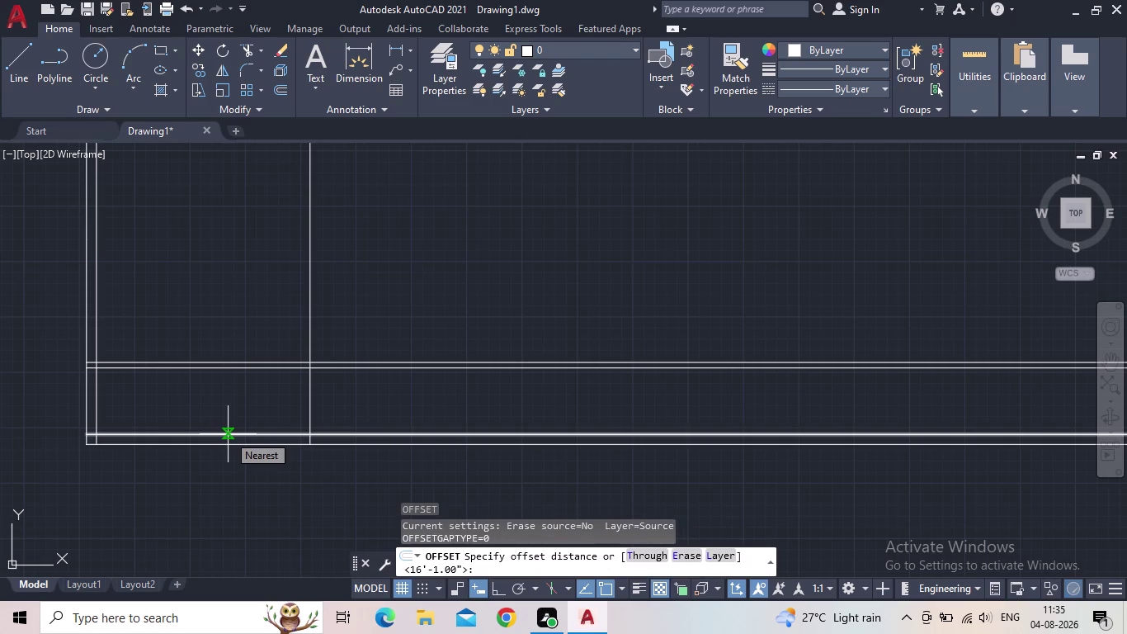
text(5")
key(Return)
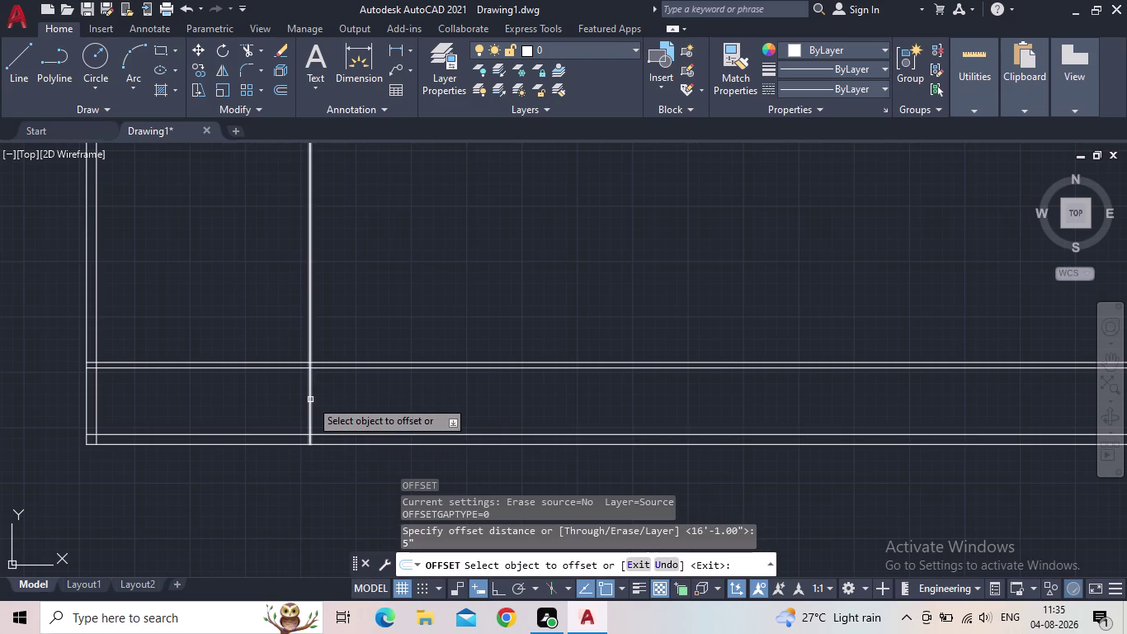
drag(310, 399, 319, 400)
click(352, 397)
key(Escape)
Trim the horizontal interior wall to the right of the new vertical wall.
middle_drag(257, 412, 325, 398)
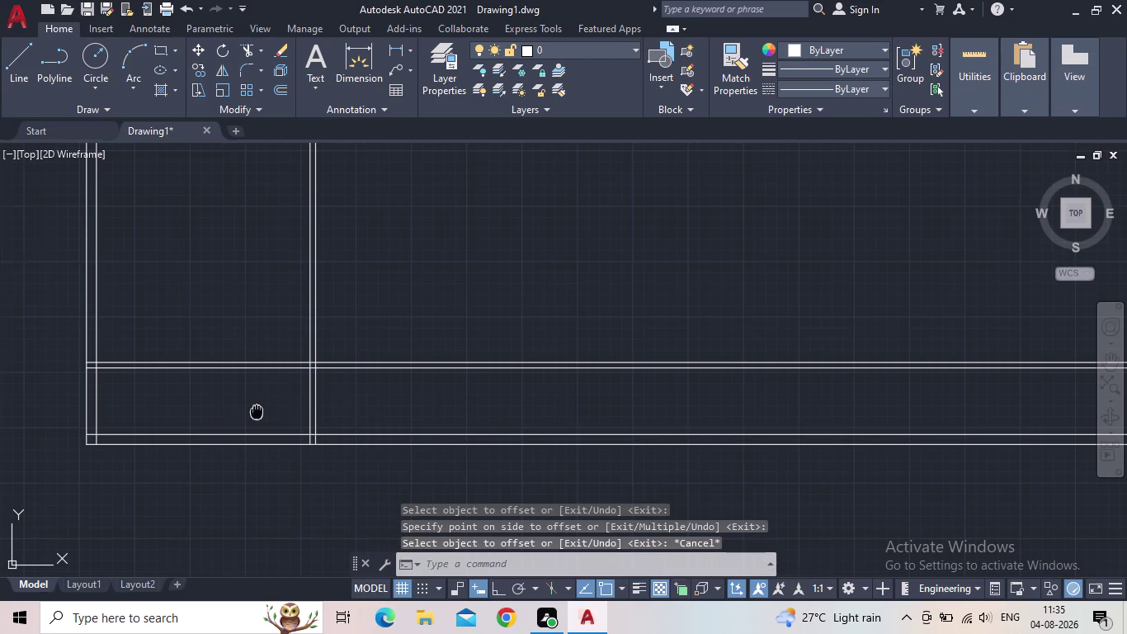
middle_drag(325, 398, 385, 383)
middle_drag(338, 383, 356, 451)
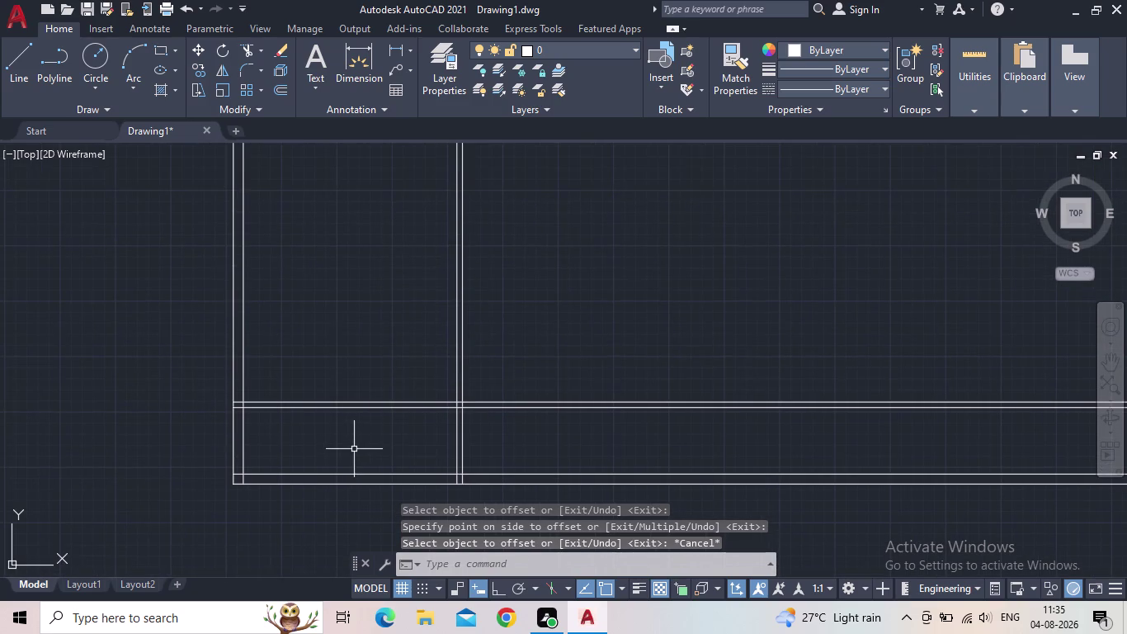
middle_click(548, 395)
key(t)
key(r)
key(space)
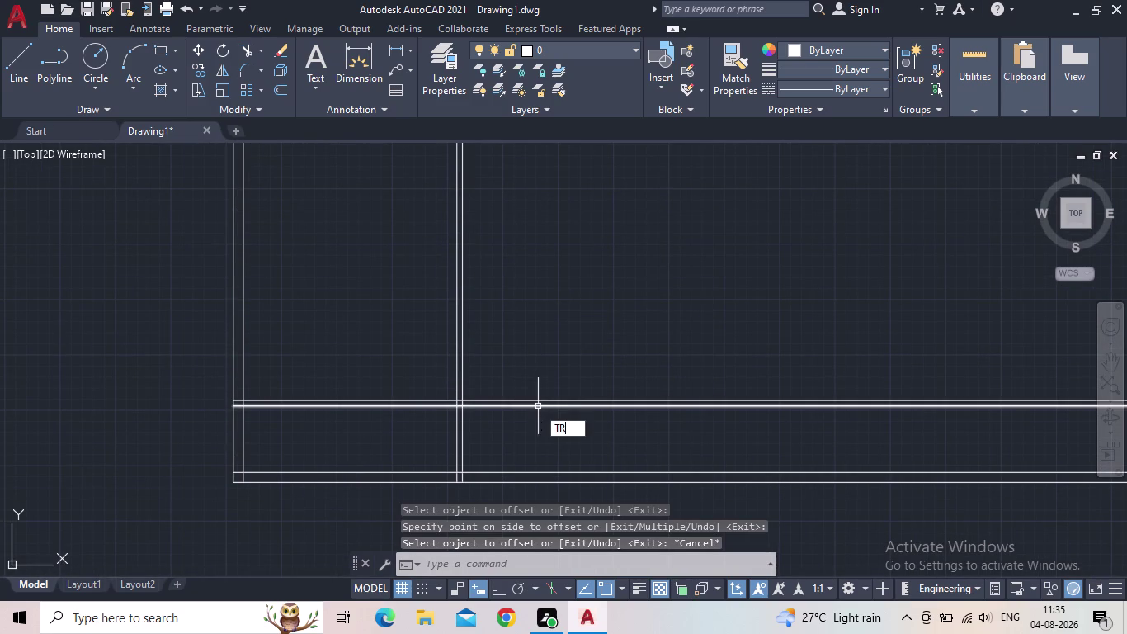
drag(550, 427, 526, 381)
key(Escape)
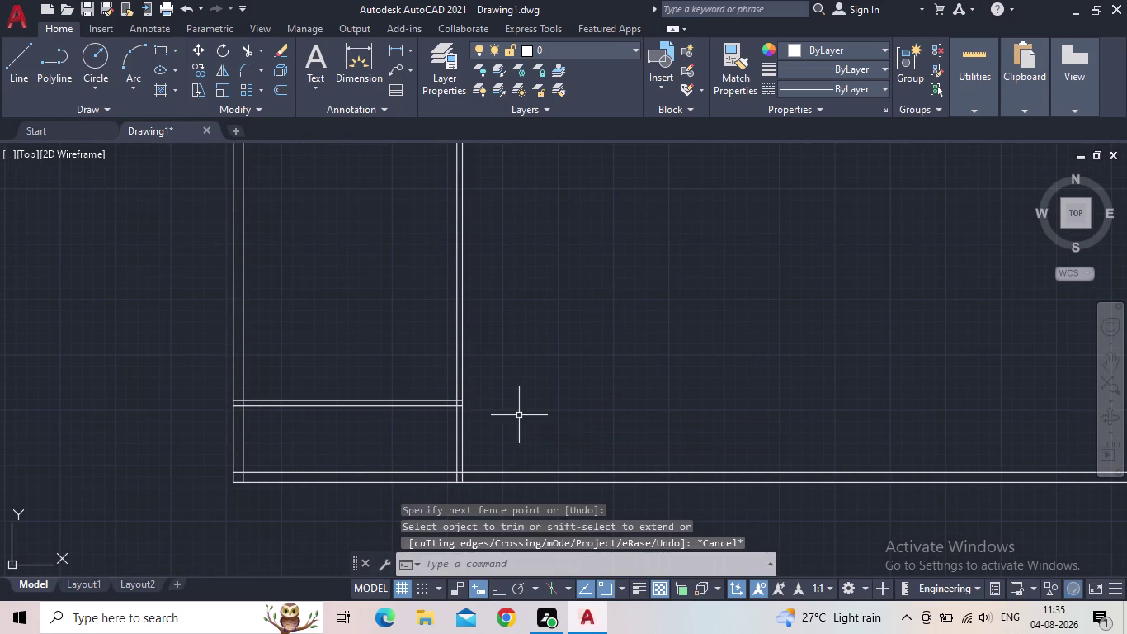
scroll(down, 3)
middle_drag(594, 425, 522, 444)
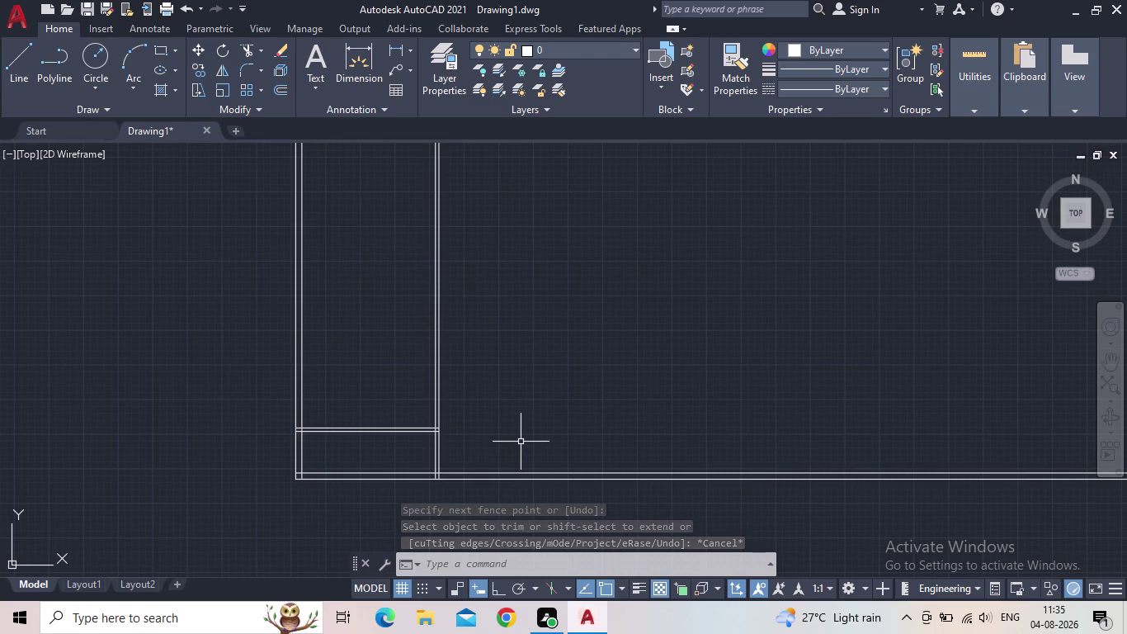
Start an offset at 17 feet, then cancel it.
key(o)
key(Return)
text(17)
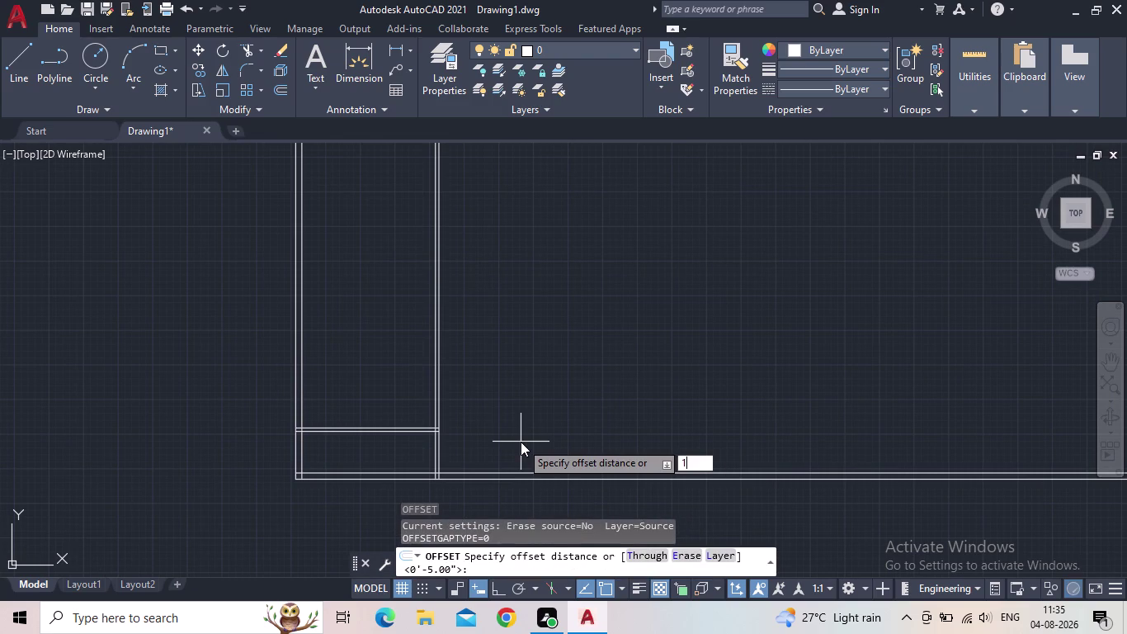
key(apostrophe)
key(Return)
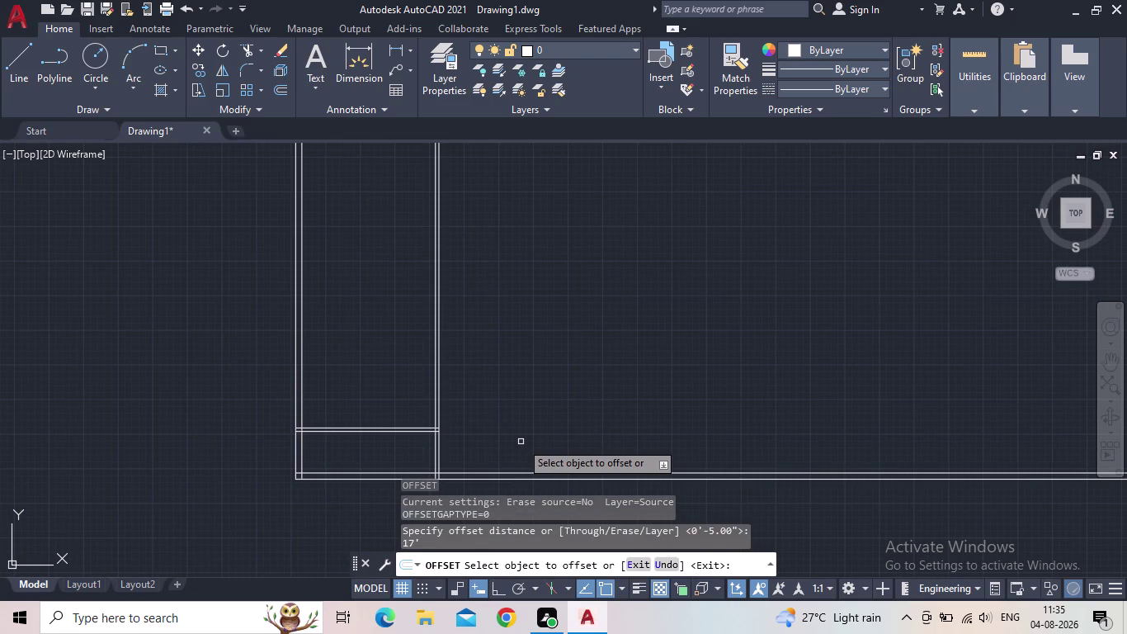
key(Escape)
key(Escape)
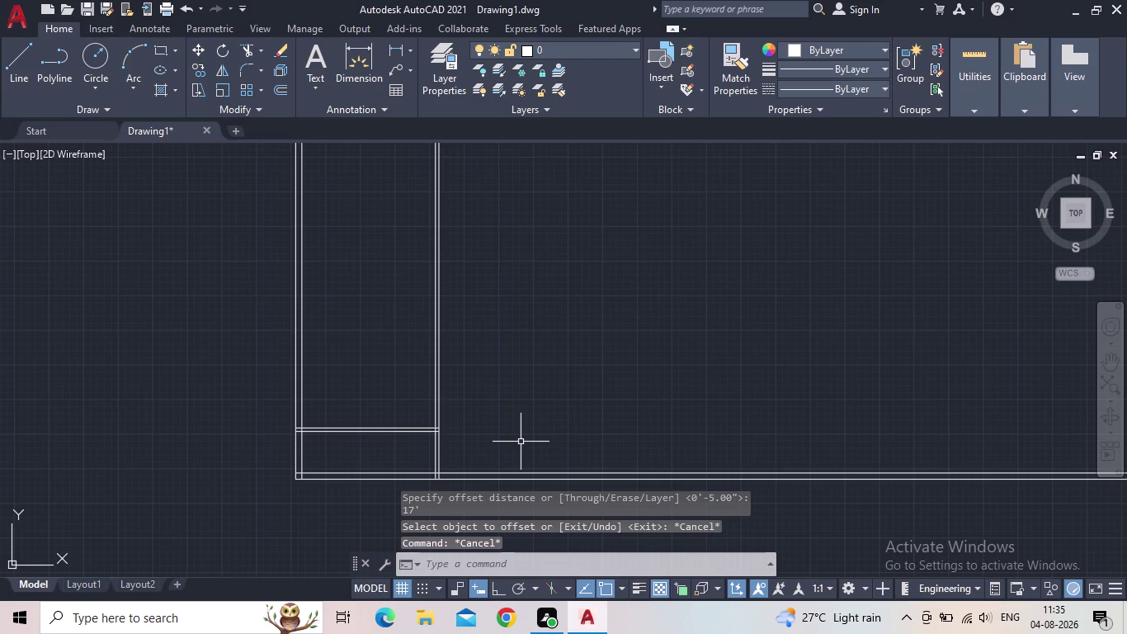
Offset the inner vertical wall line 17'9" to the right.
key(p)
key(BackSpace)
key(o)
key(Return)
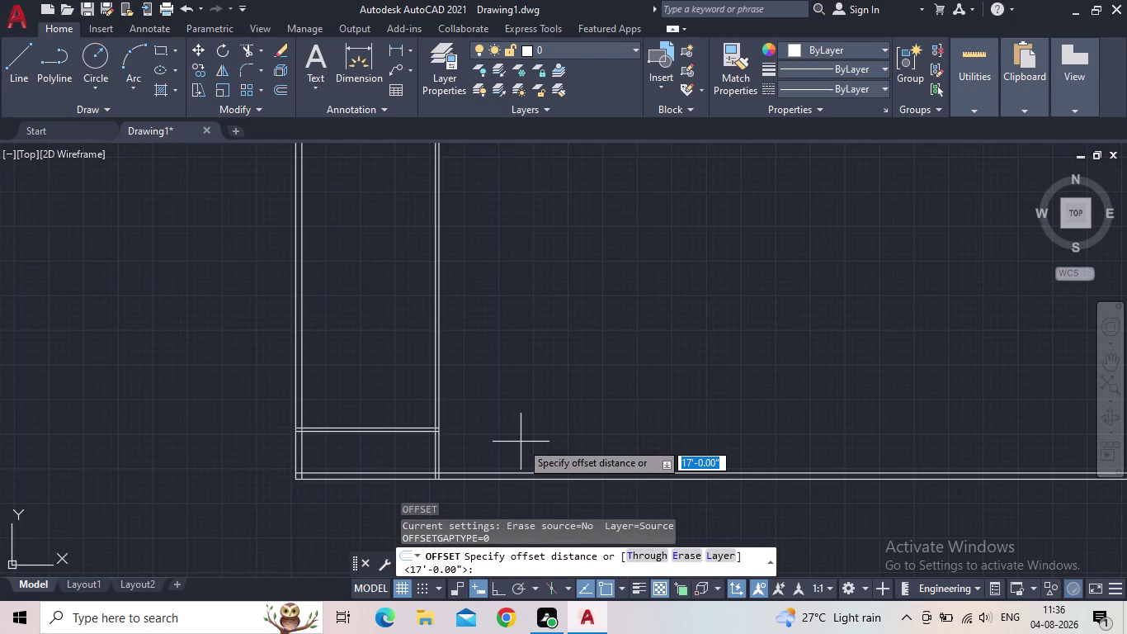
text(17)
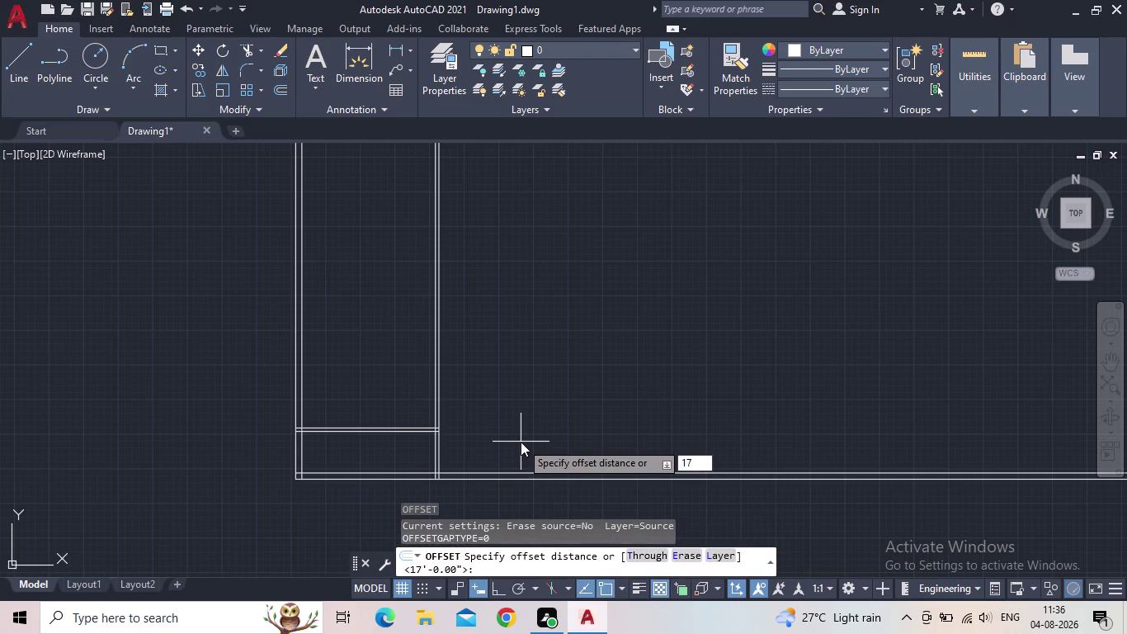
key(apostrophe)
key(9)
key(shift+quotedbl)
key(Return)
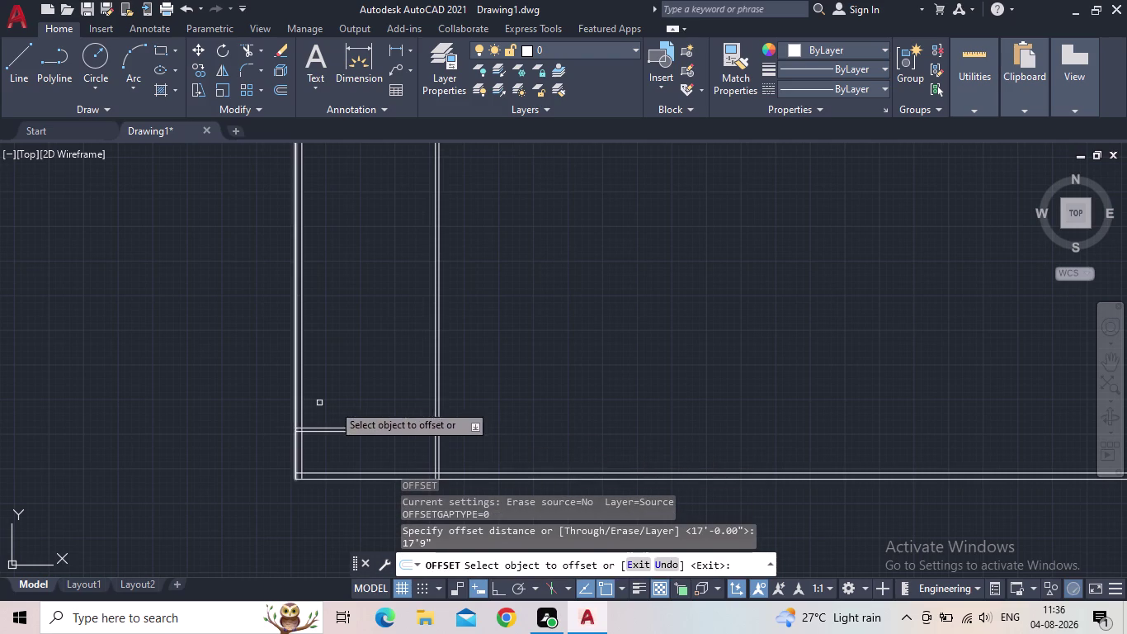
scroll(up, 3)
drag(407, 456, 421, 456)
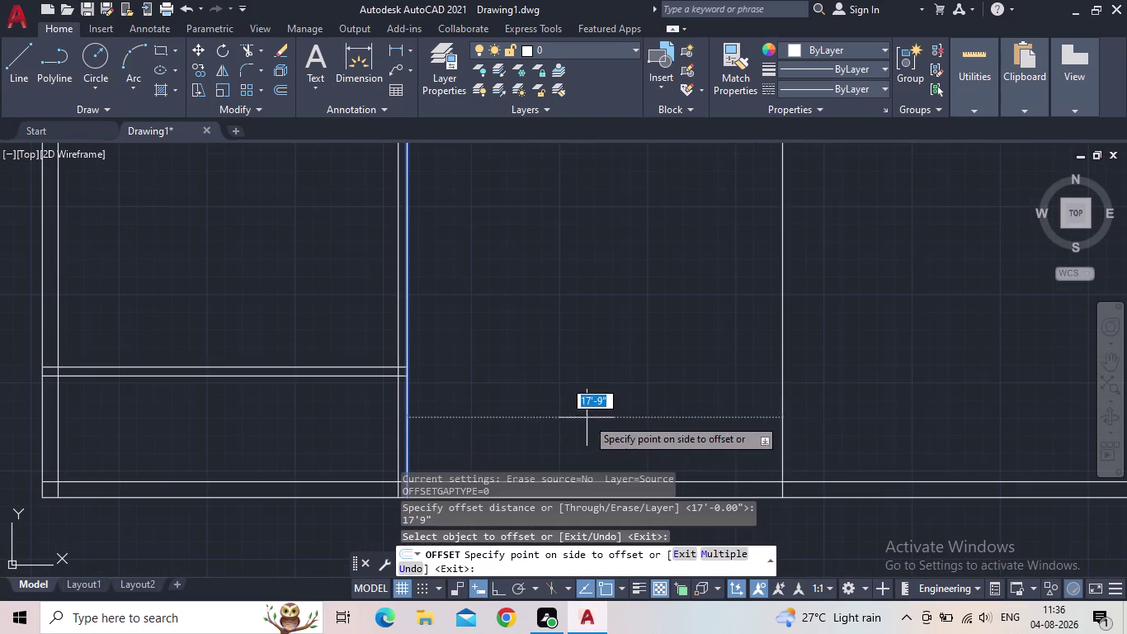
click(588, 417)
key(Escape)
Offset the new vertical line 9" to the right to form the wall's second face.
key(o)
key(Return)
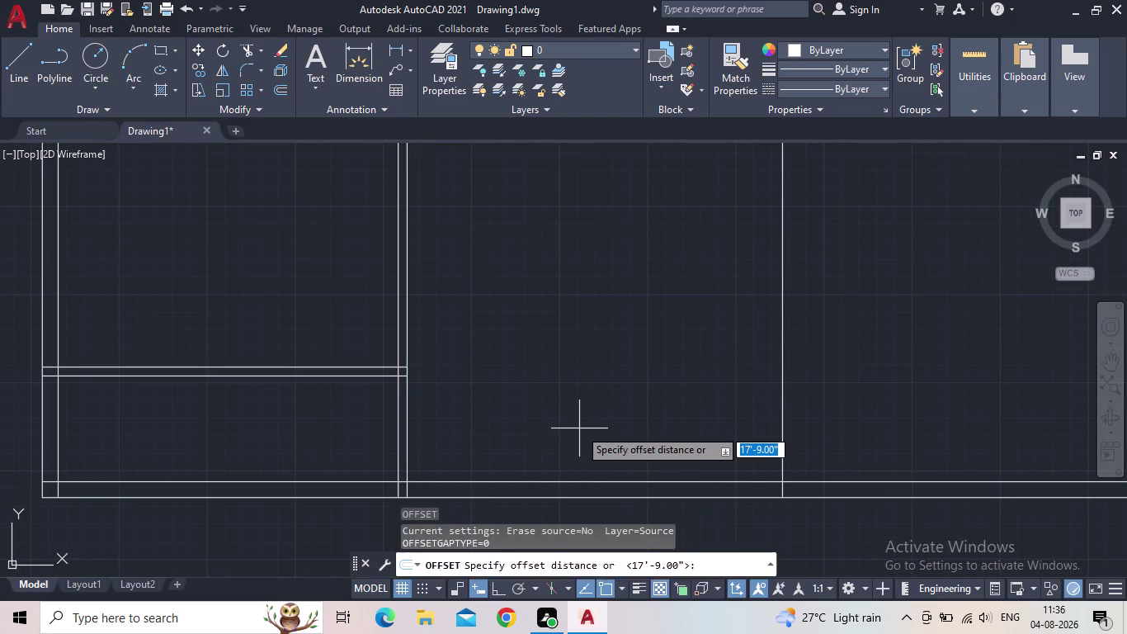
text(9")
key(Return)
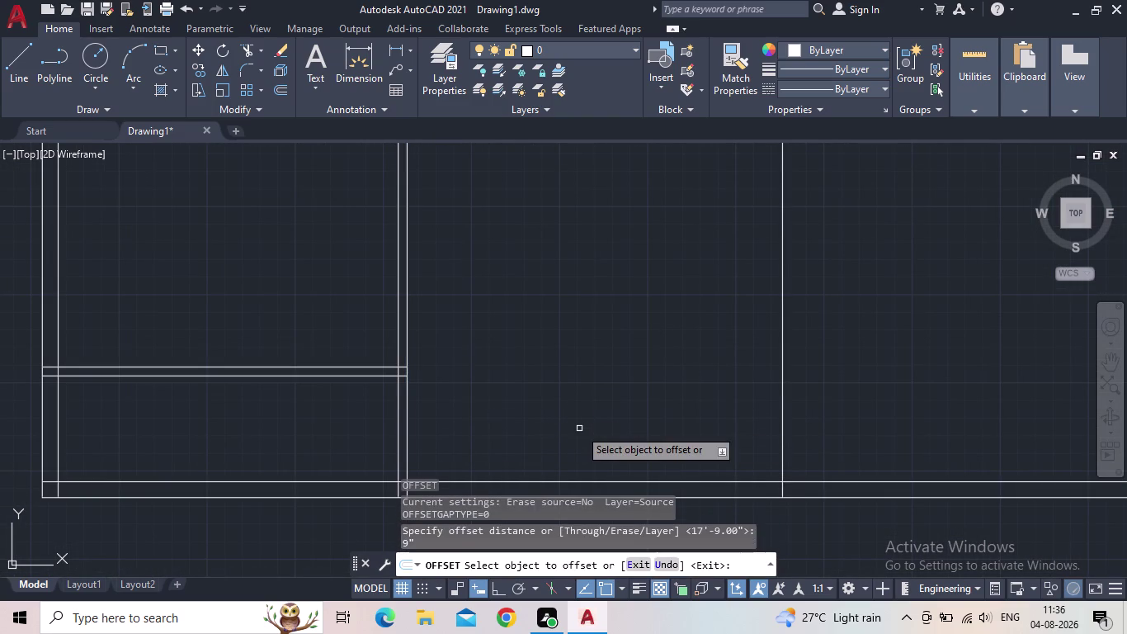
click(782, 426)
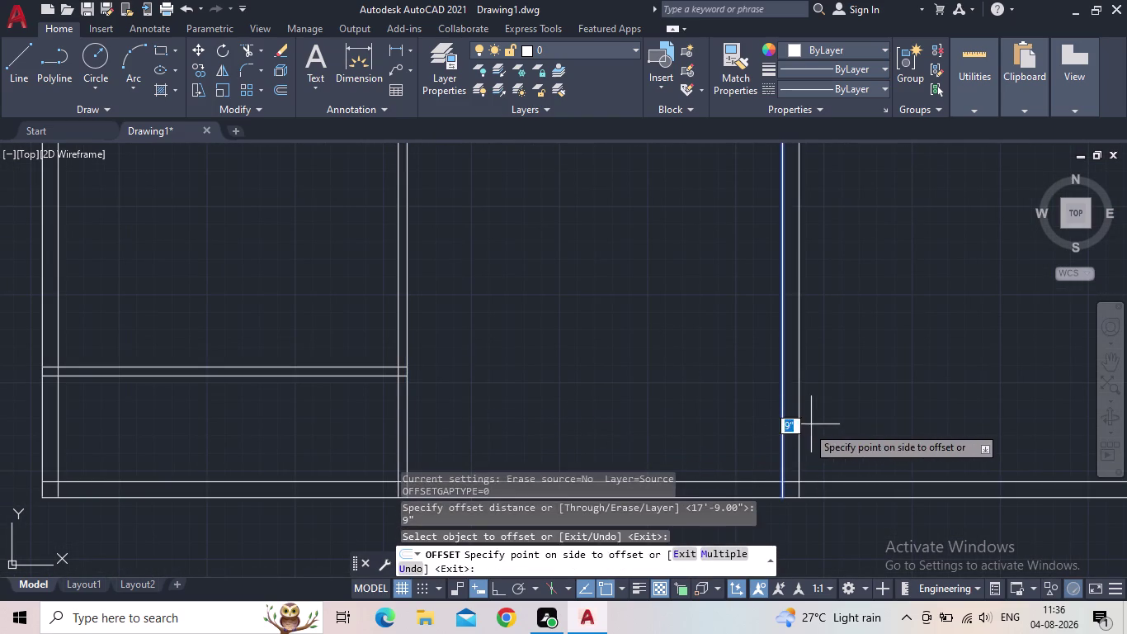
click(821, 418)
key(grave)
key(Escape)
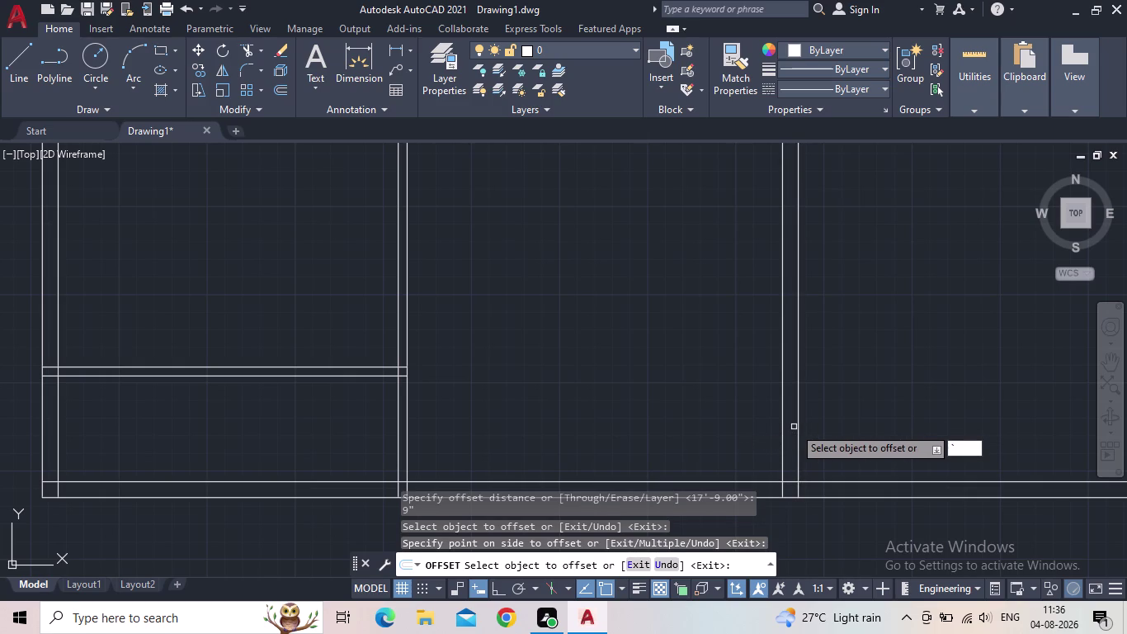
scroll(down, 3)
middle_drag(743, 444, 821, 424)
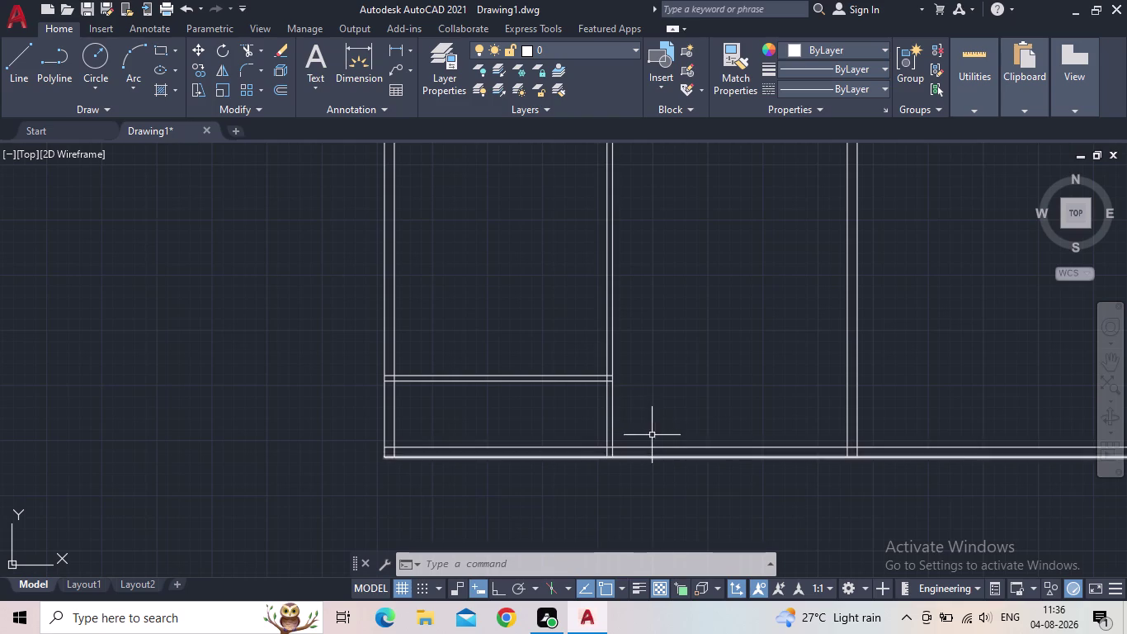
scroll(down, 3)
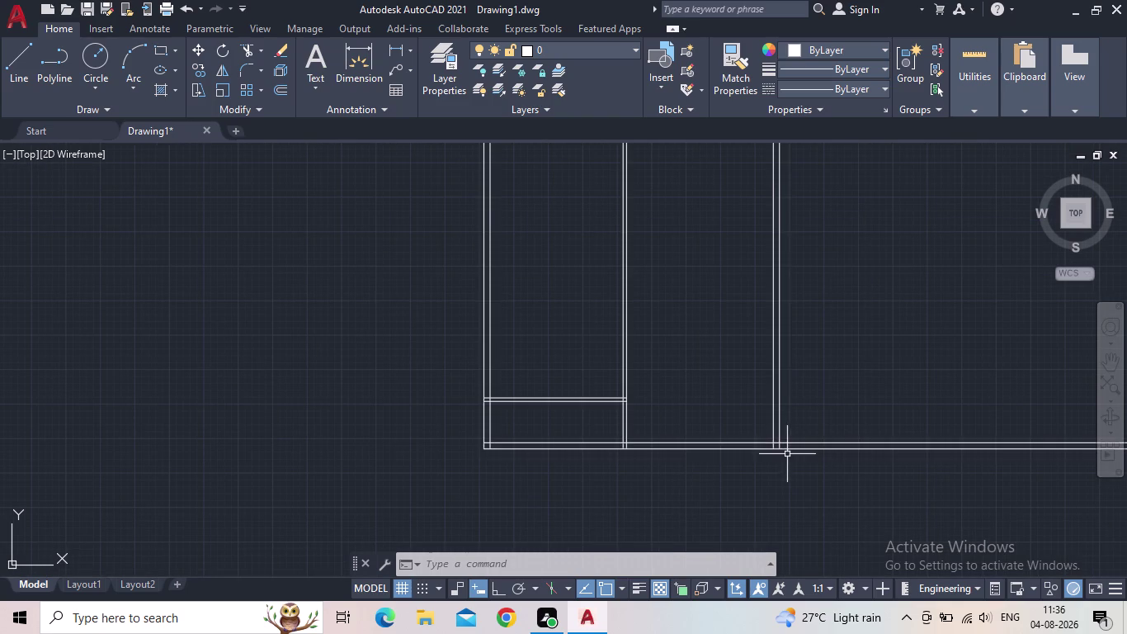
Offset the cross wall's upper line 10' upward in the left room.
middle_drag(764, 464, 848, 400)
scroll(down, 3)
middle_drag(773, 452, 672, 487)
scroll(up, 3)
scroll(up, 3)
middle_drag(727, 484, 677, 486)
scroll(down, 3)
middle_drag(677, 490, 654, 445)
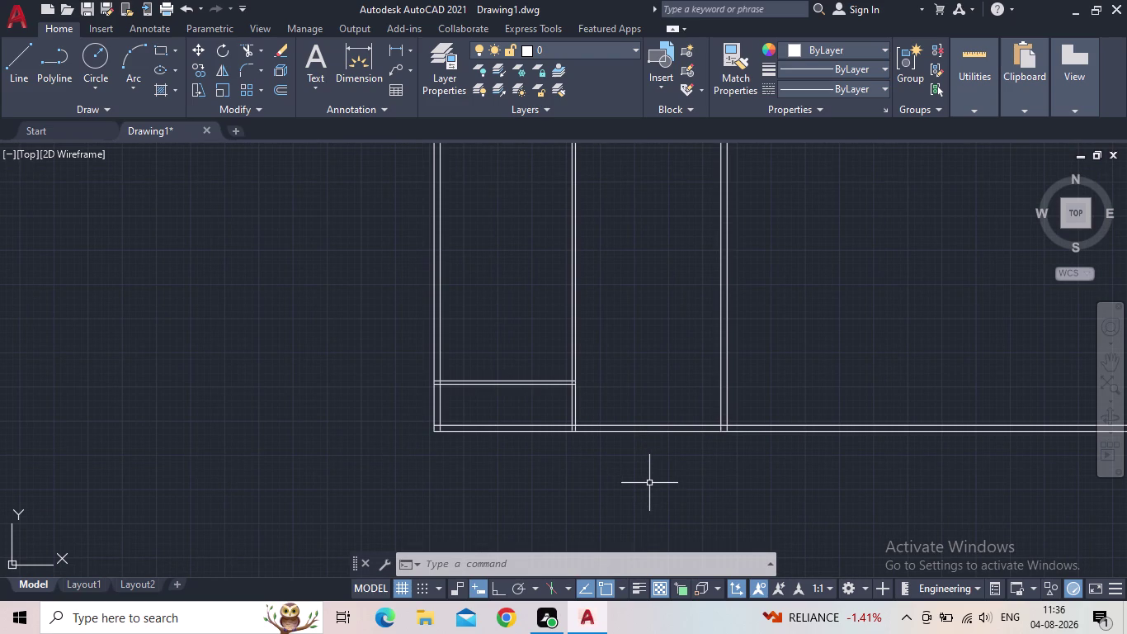
middle_drag(619, 487, 496, 495)
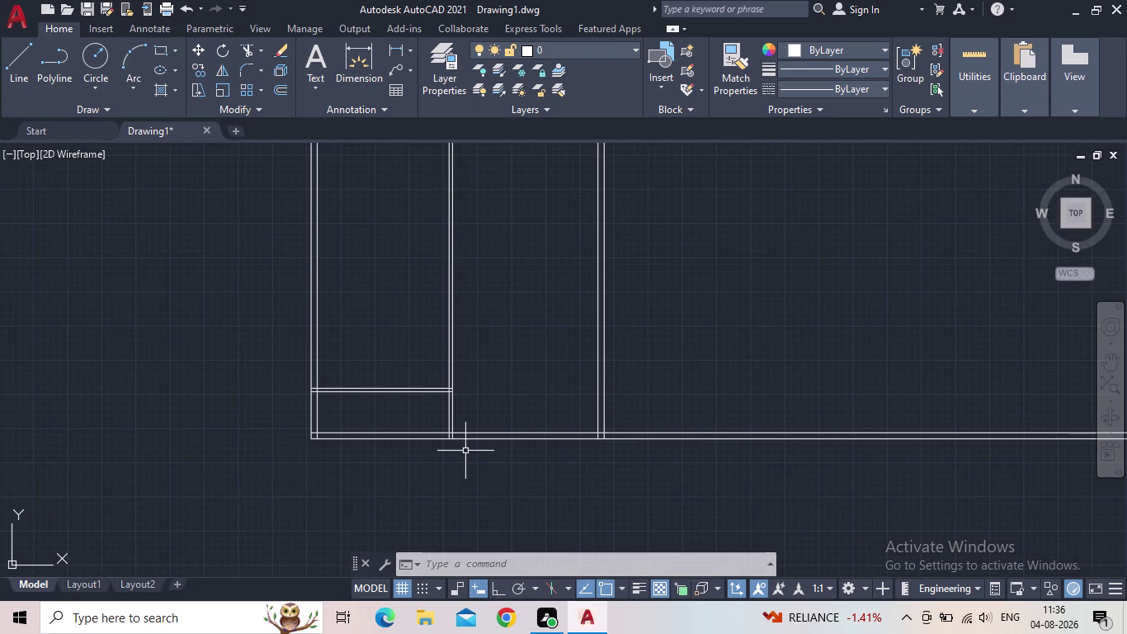
middle_drag(537, 449, 717, 452)
scroll(up, 3)
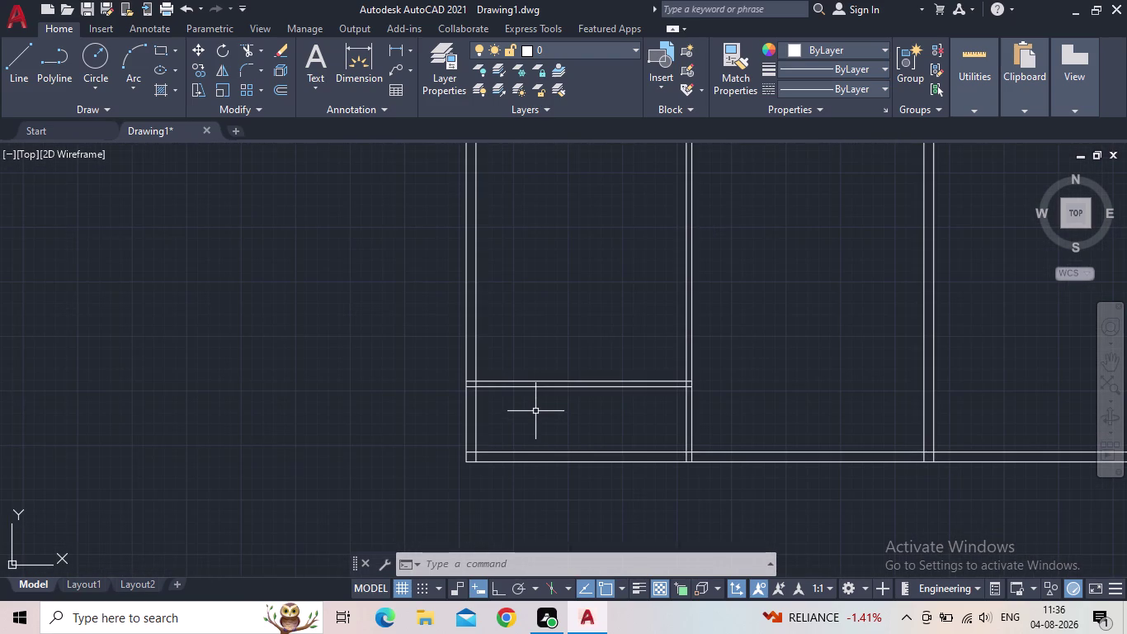
key(o)
key(Return)
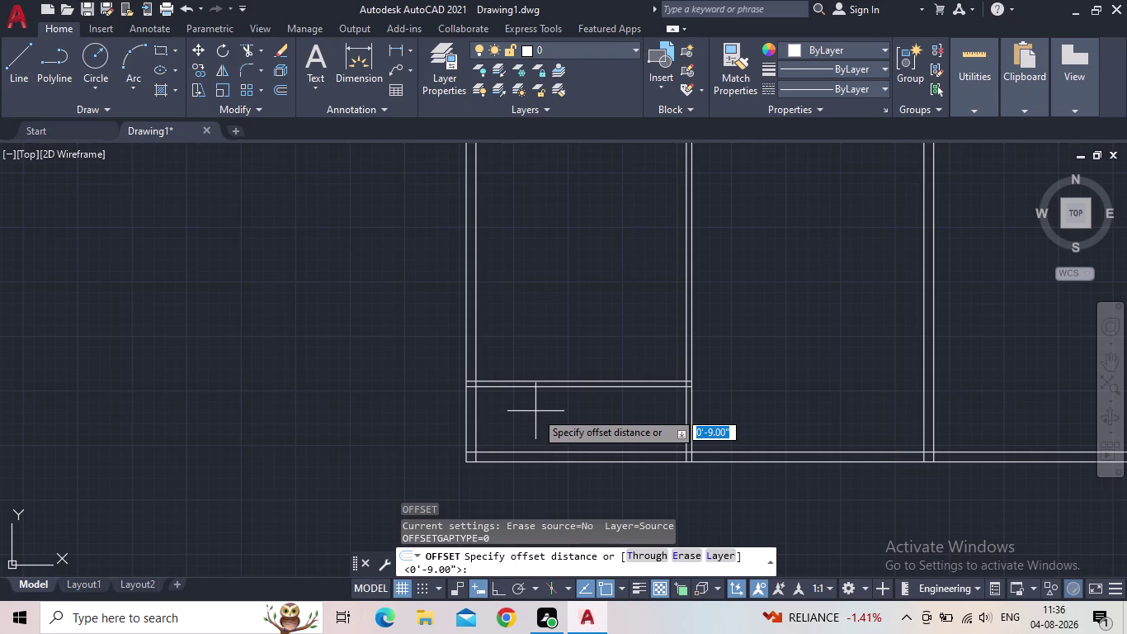
text(10)
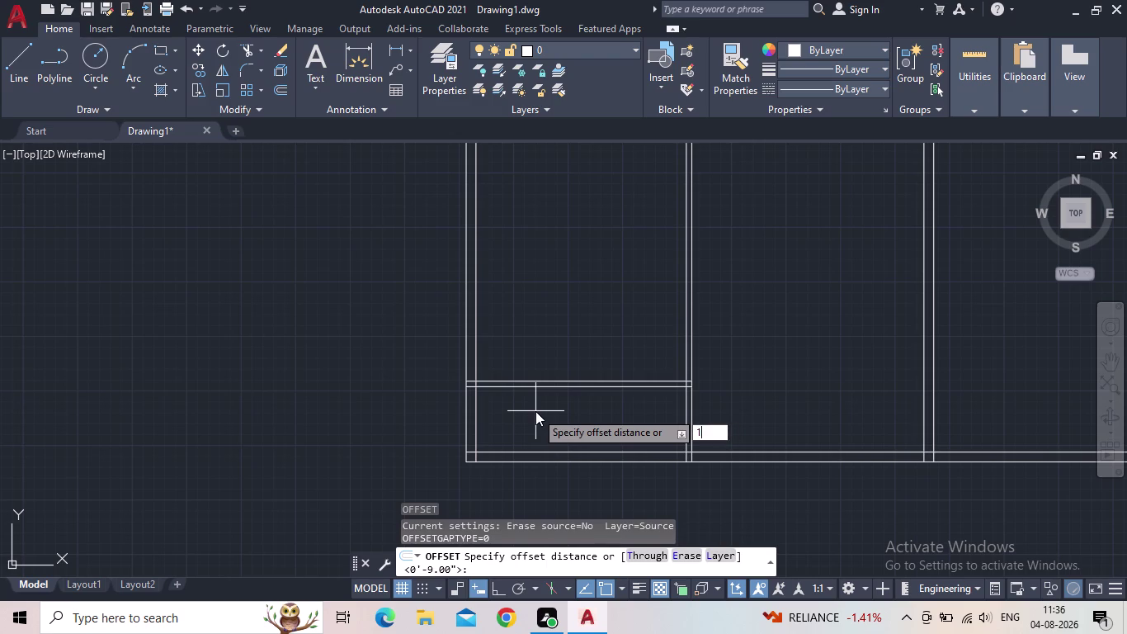
text(')
key(Return)
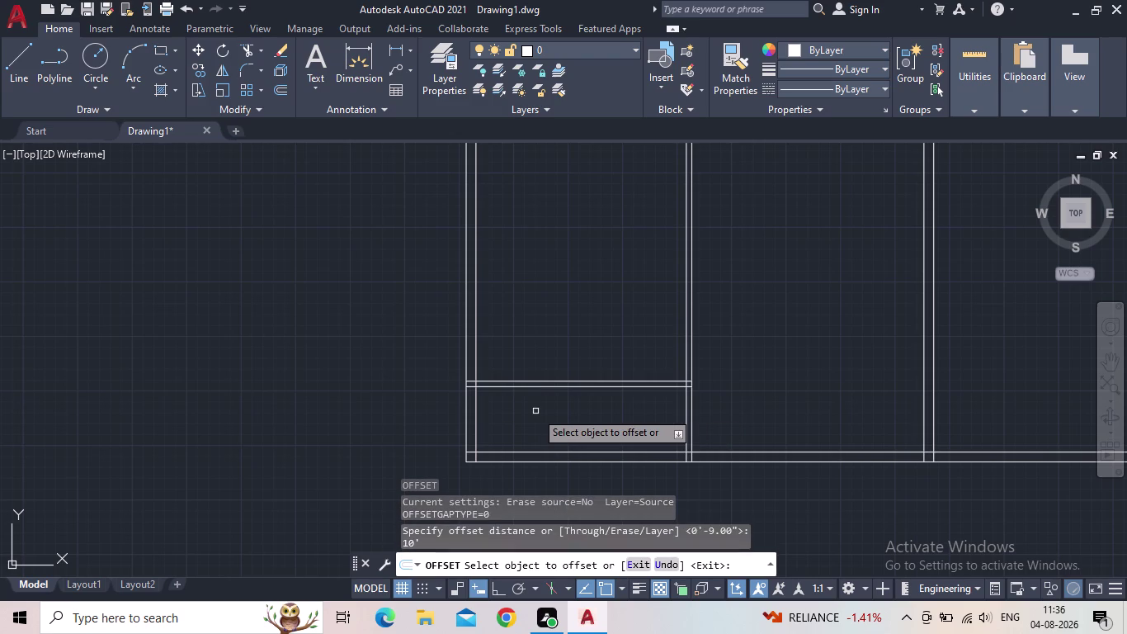
click(543, 381)
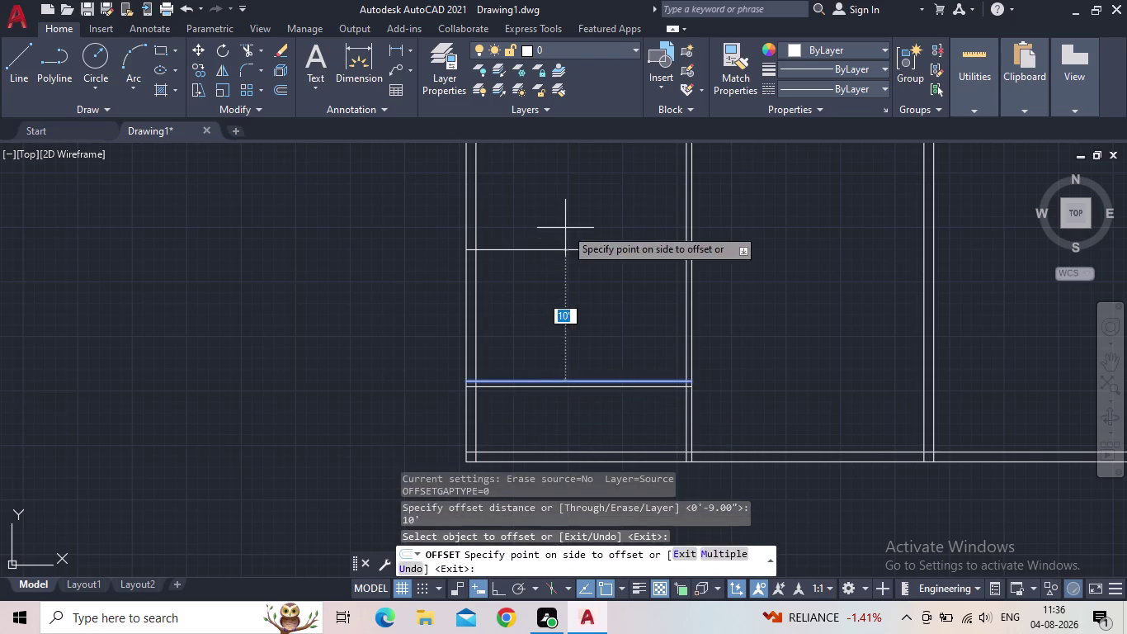
click(565, 227)
key(Escape)
Offset the new horizontal line 5" upward to give the wall its thickness.
key(o)
key(Return)
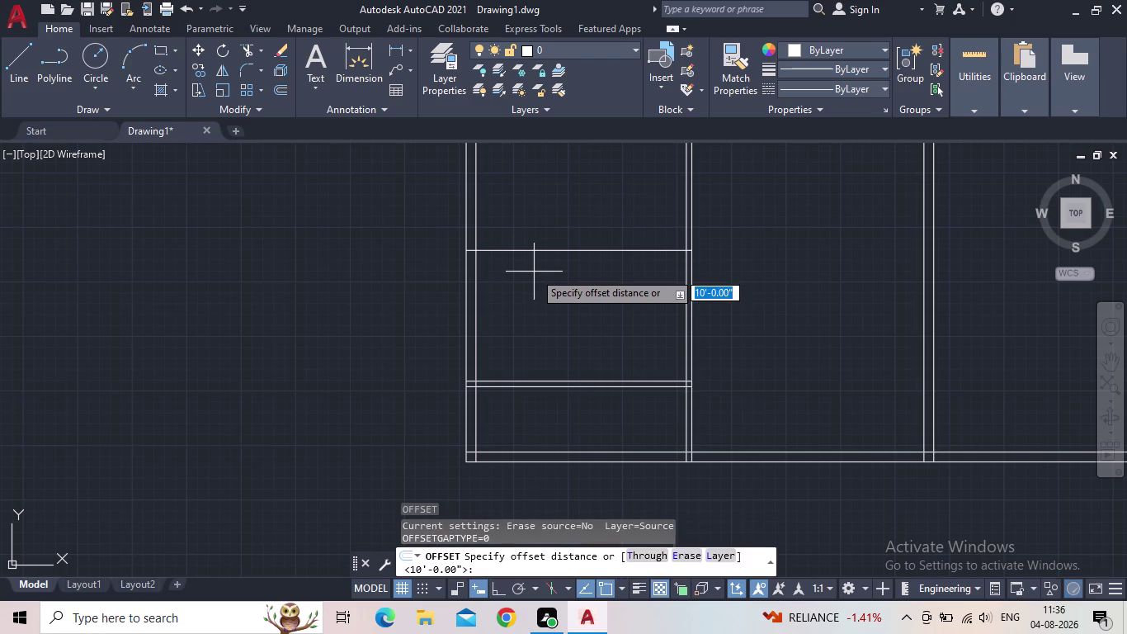
text(5")
key(Return)
scroll(up, 3)
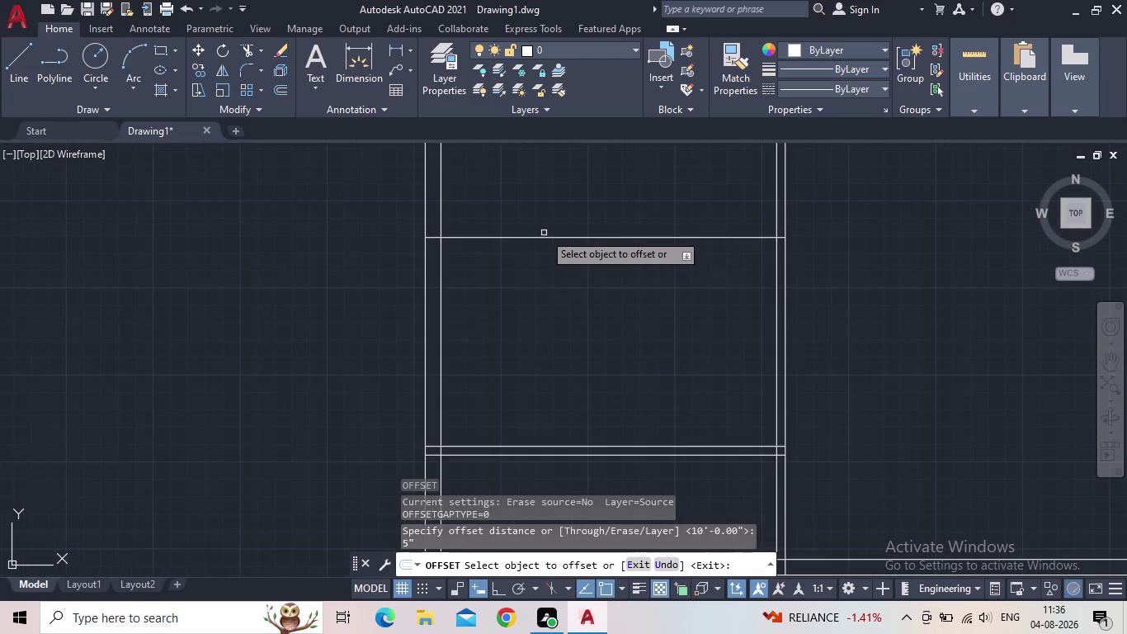
click(546, 238)
click(534, 197)
key(Escape)
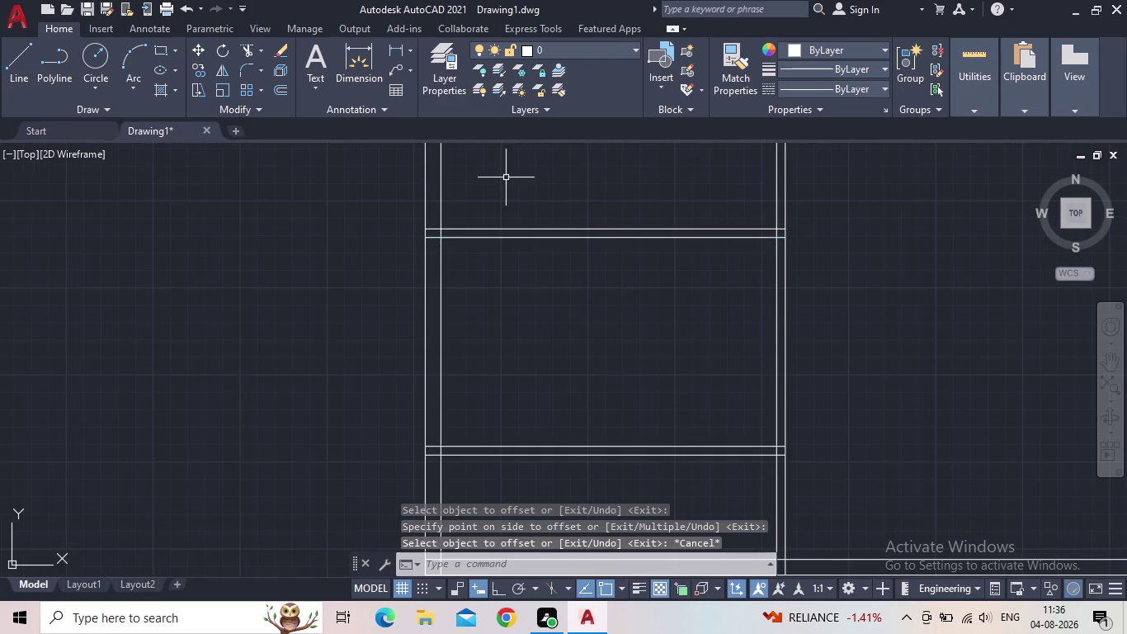
scroll(down, 3)
Pan to frame the room with the new cross walls and start another offset.
middle_drag(836, 447, 737, 430)
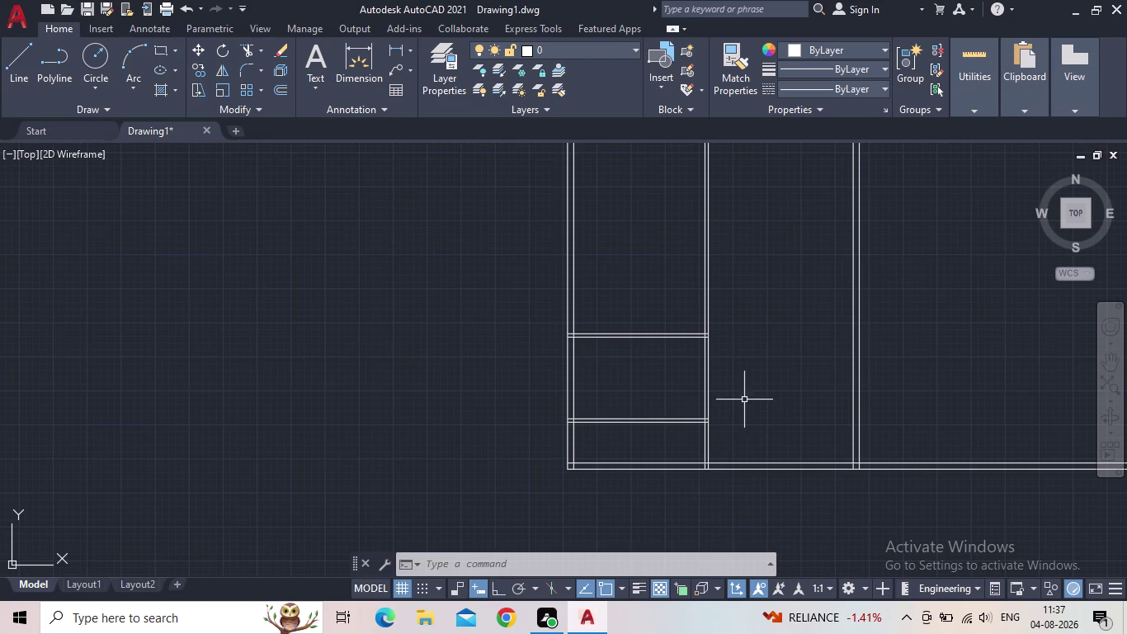
middle_drag(743, 393, 675, 402)
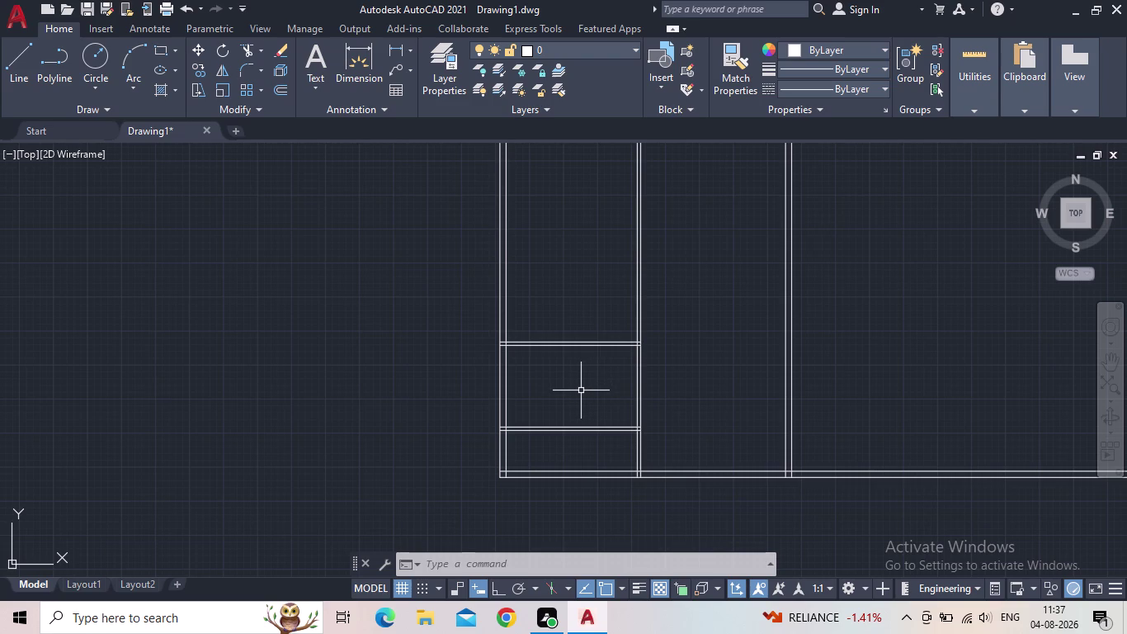
key(o)
key(Return)
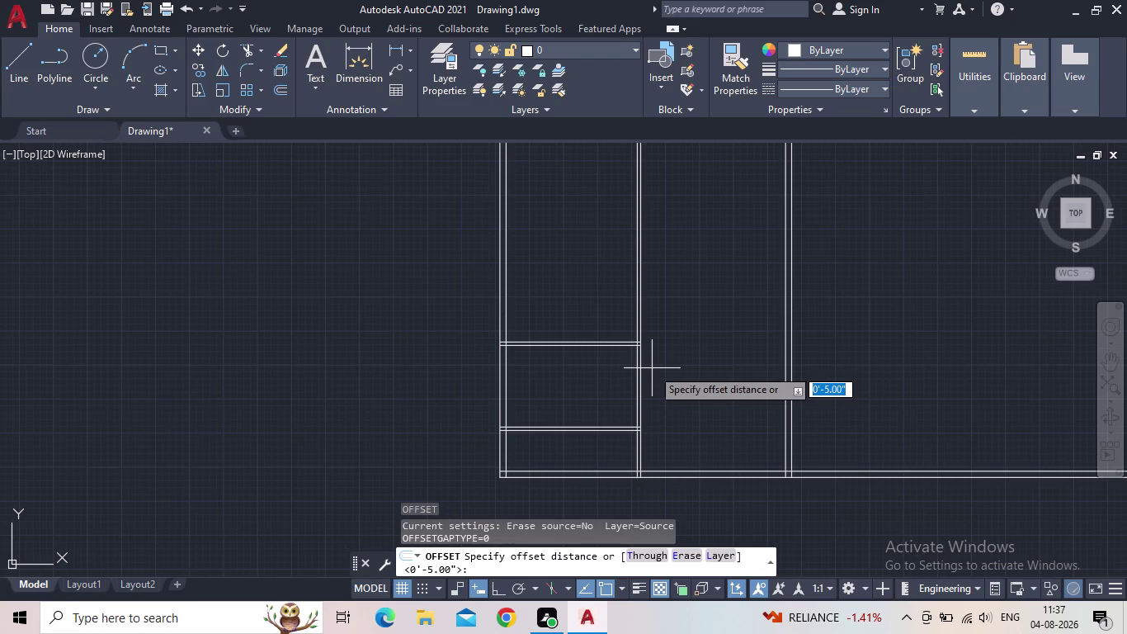
Try entering a 12'4" offset distance, which is rejected and cancelled.
key(Escape)
key(o)
key(Return)
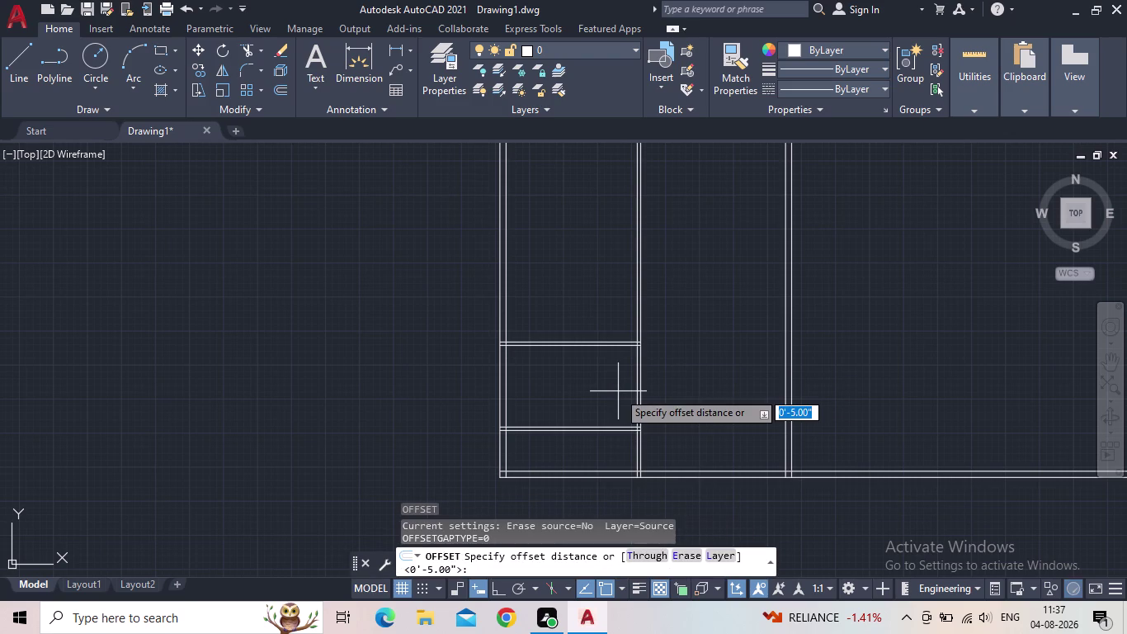
triple_click(618, 391)
double_click(617, 391)
key(1)
key(2)
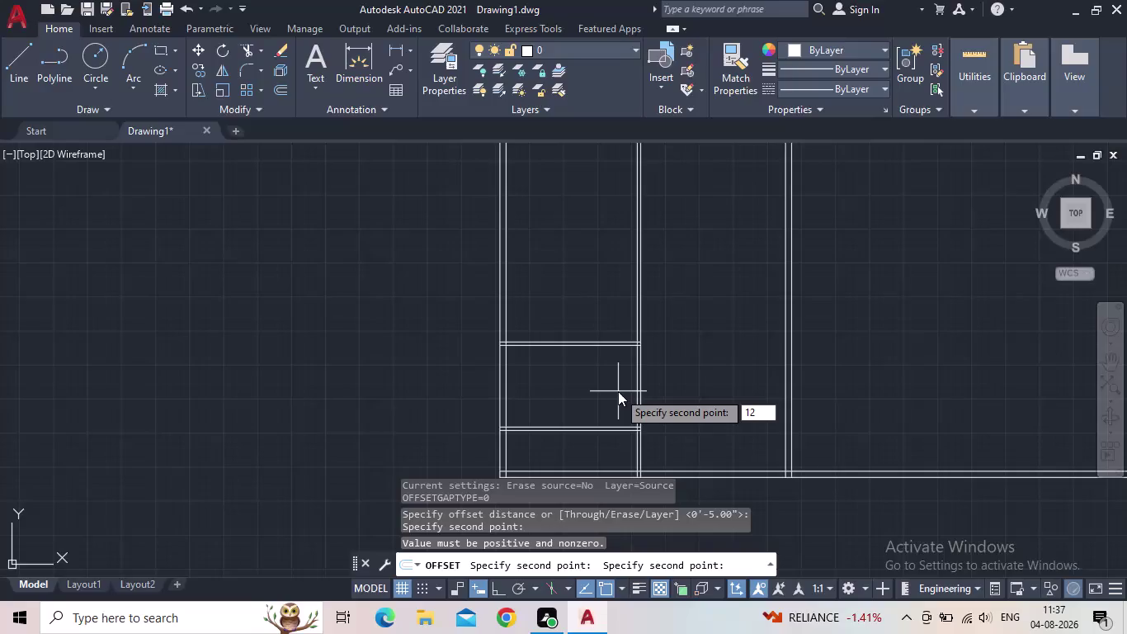
text('4")
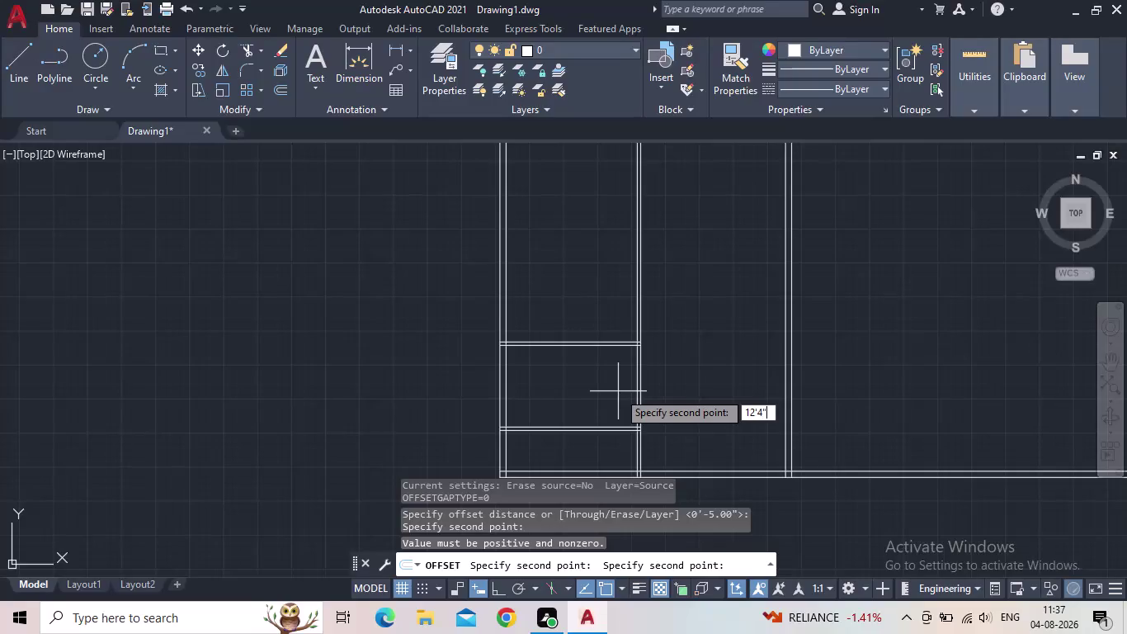
key(Return)
key(Escape)
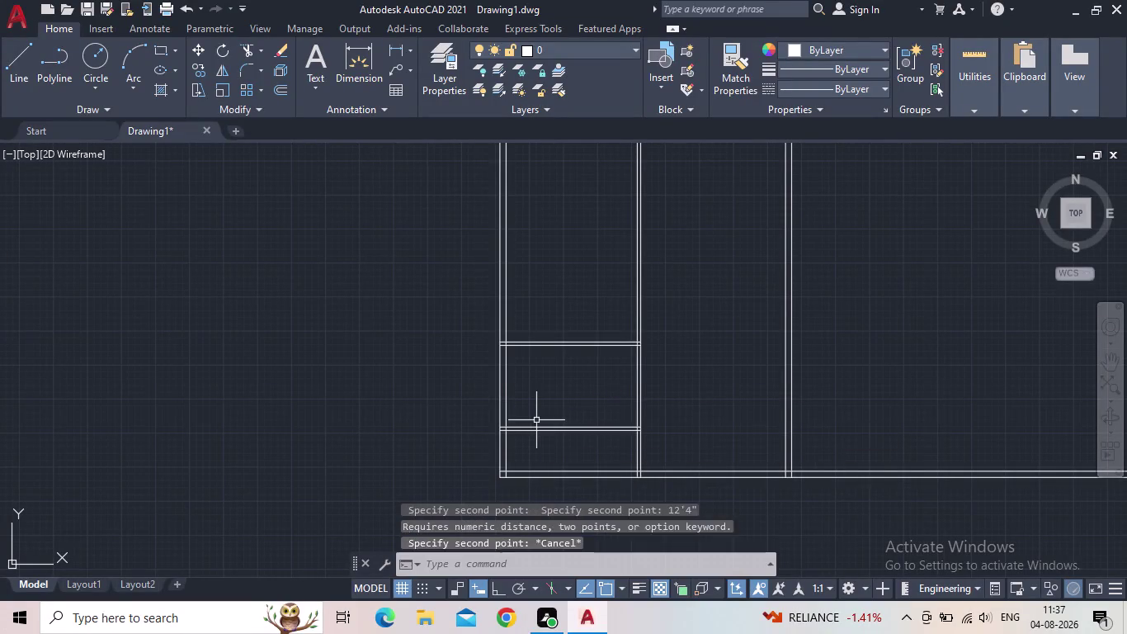
Offset the left vertical wall line 12'4" to the right.
key(Escape)
key(o)
key(space)
text(1)
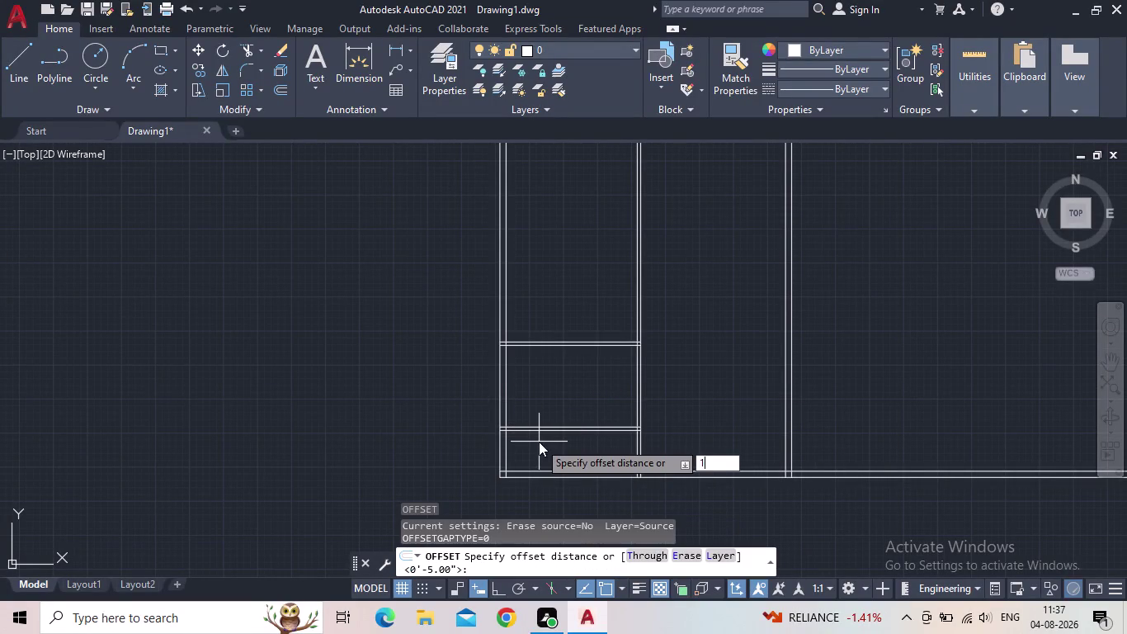
text(2'4")
key(Return)
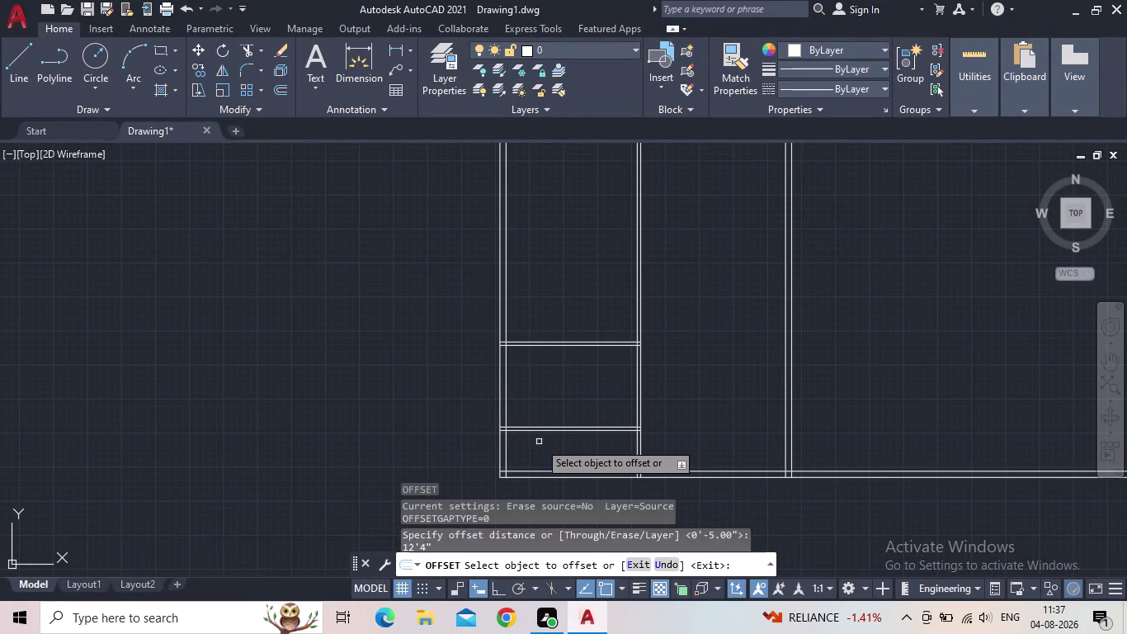
scroll(up, 3)
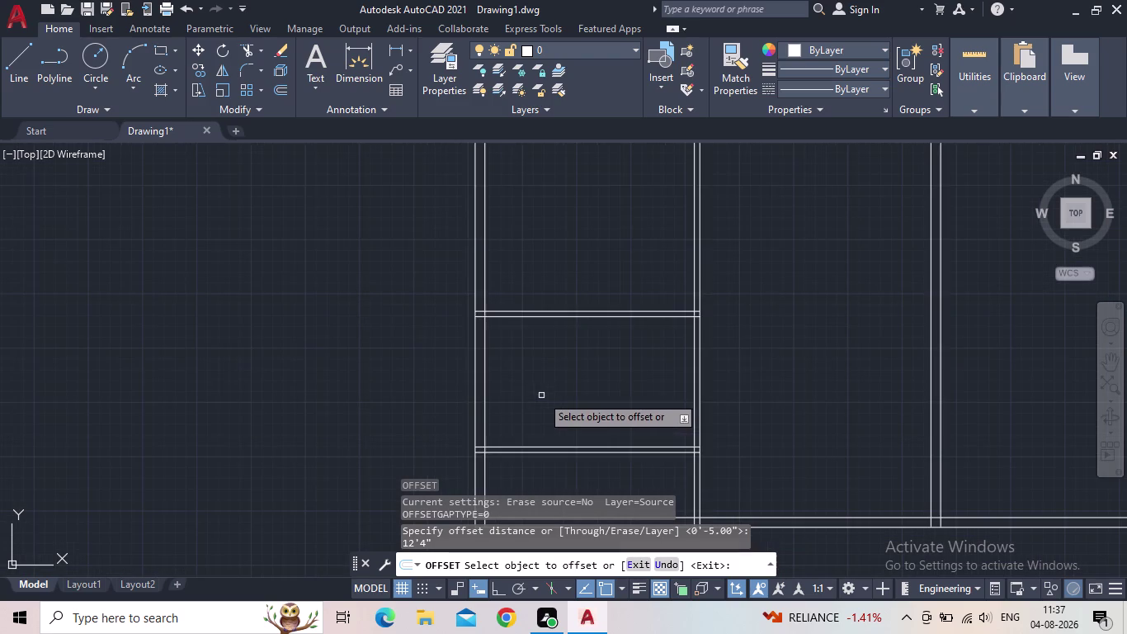
click(489, 396)
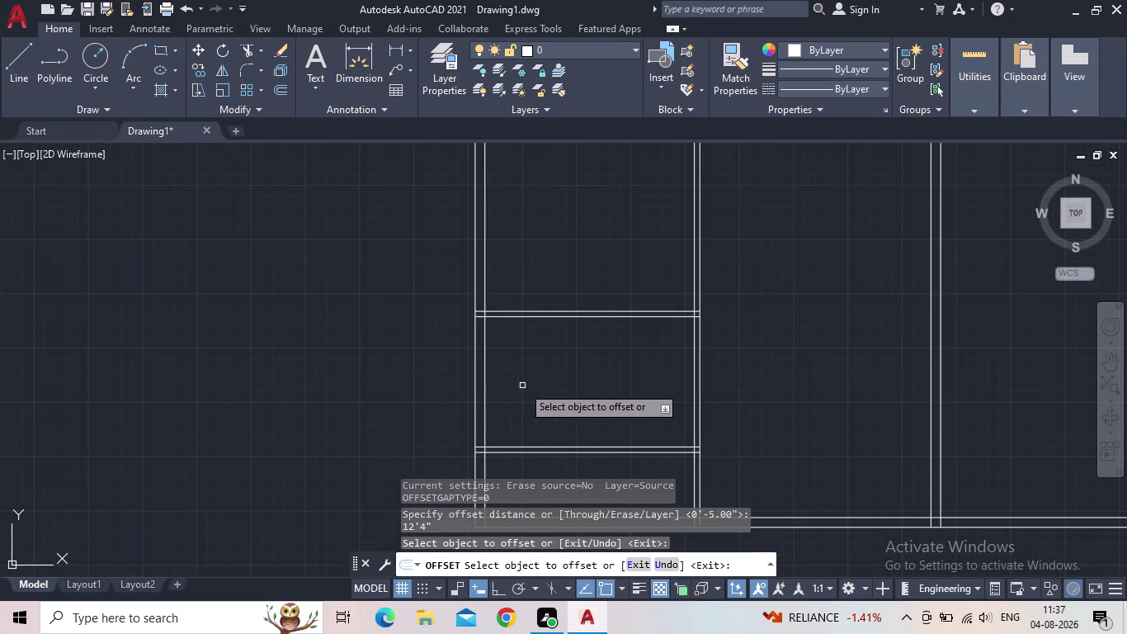
click(487, 394)
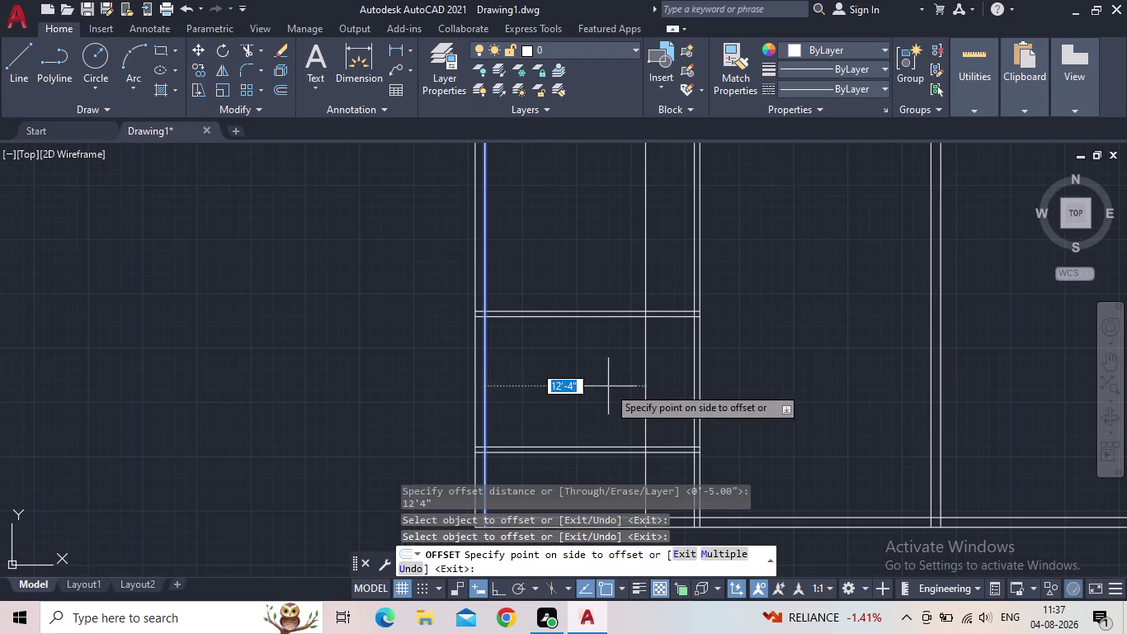
click(609, 386)
key(Escape)
Offset the new interior line 5" to its right to make a double-line partition.
key(o)
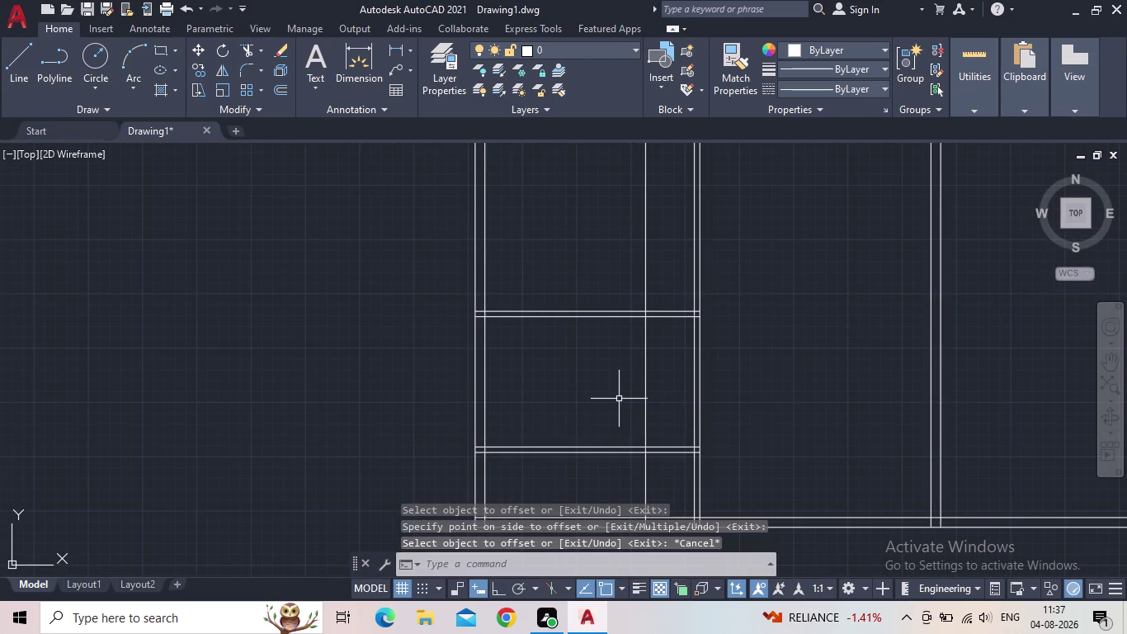
key(Return)
text(5)
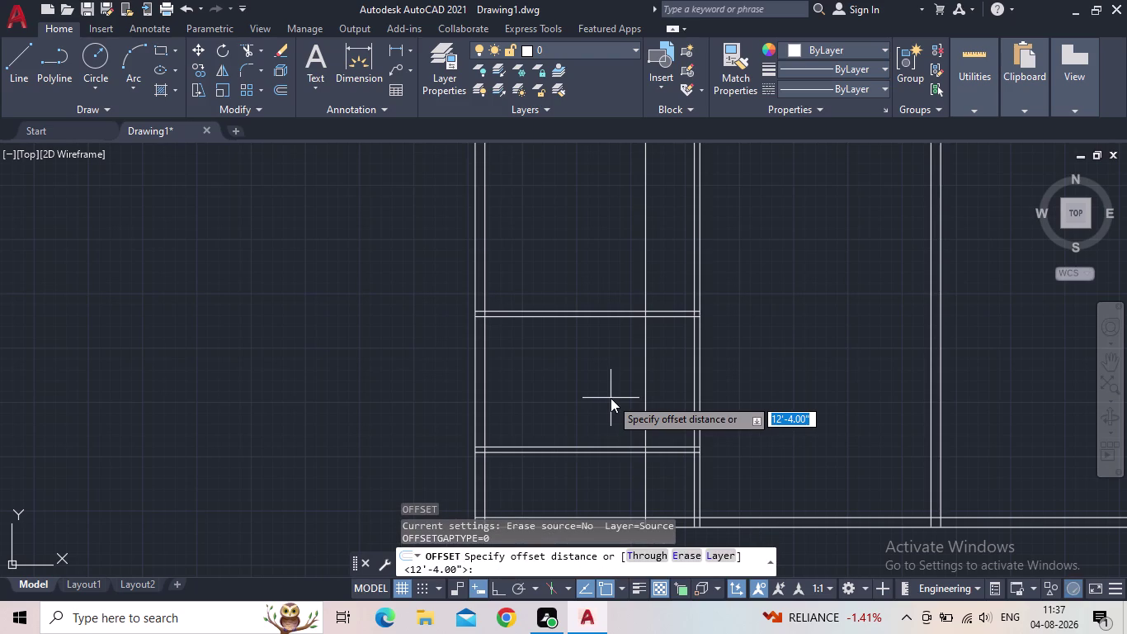
text(")
key(Return)
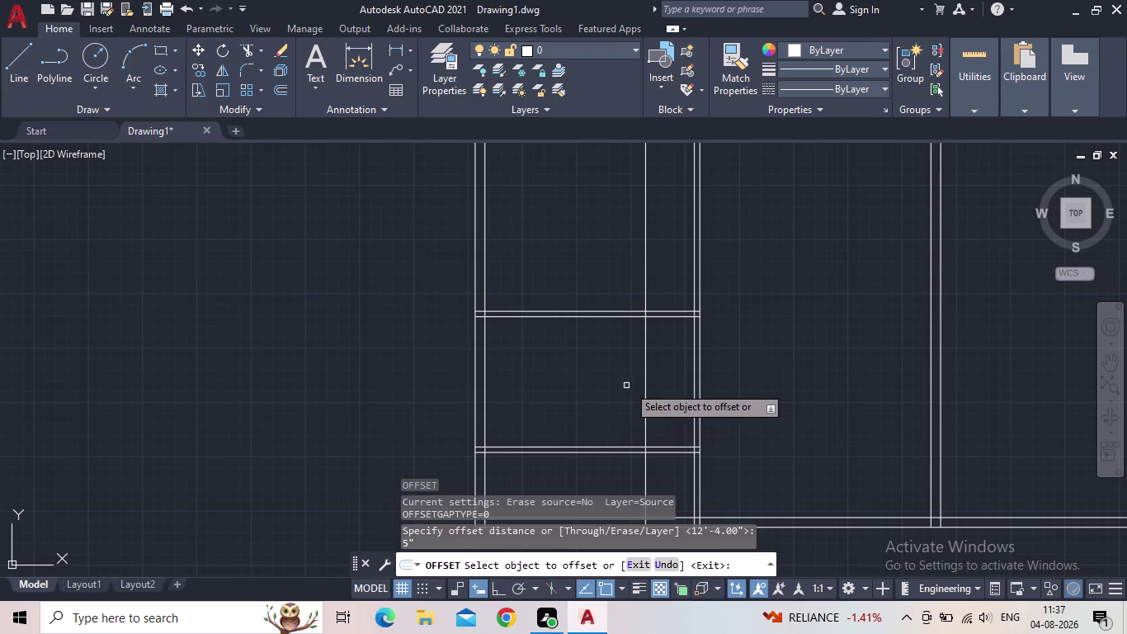
click(646, 374)
click(663, 372)
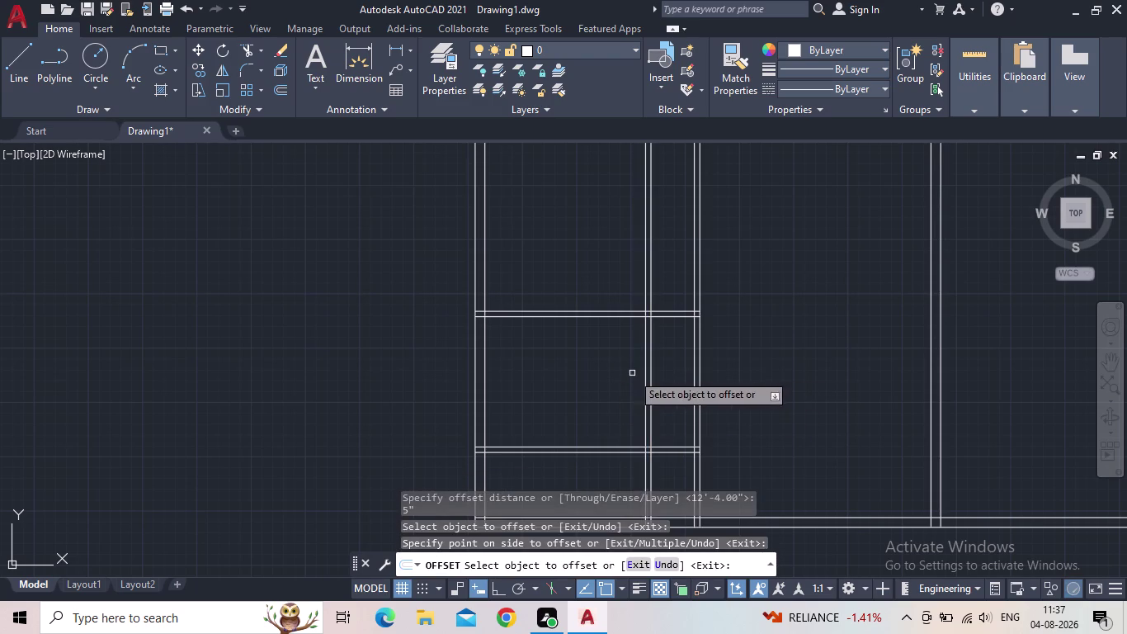
key(Escape)
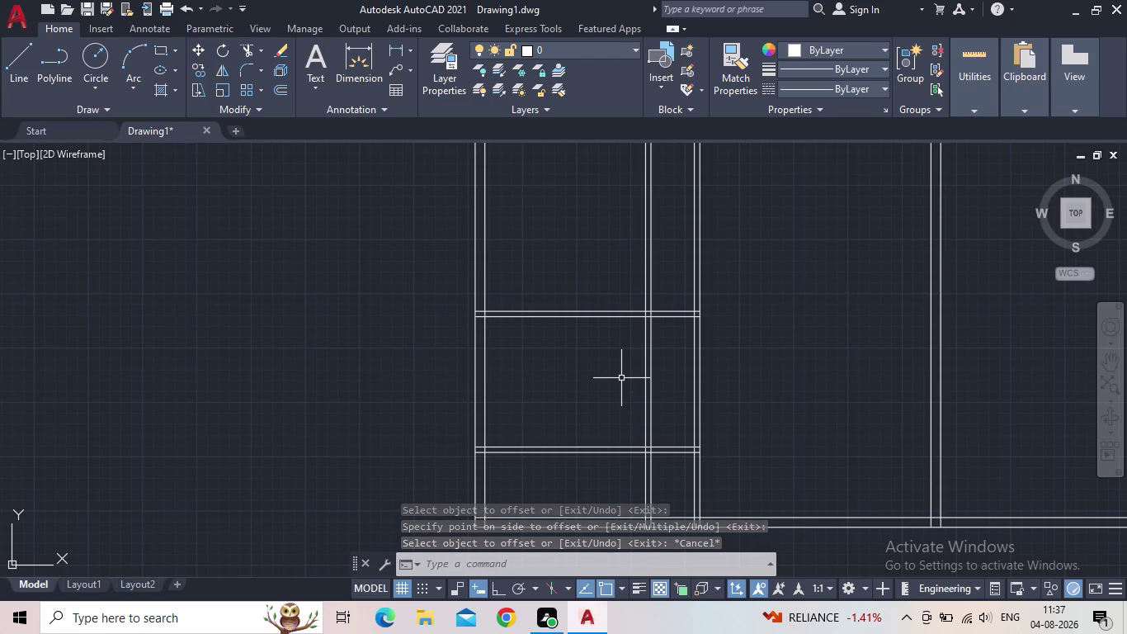
text(TR)
key(Return)
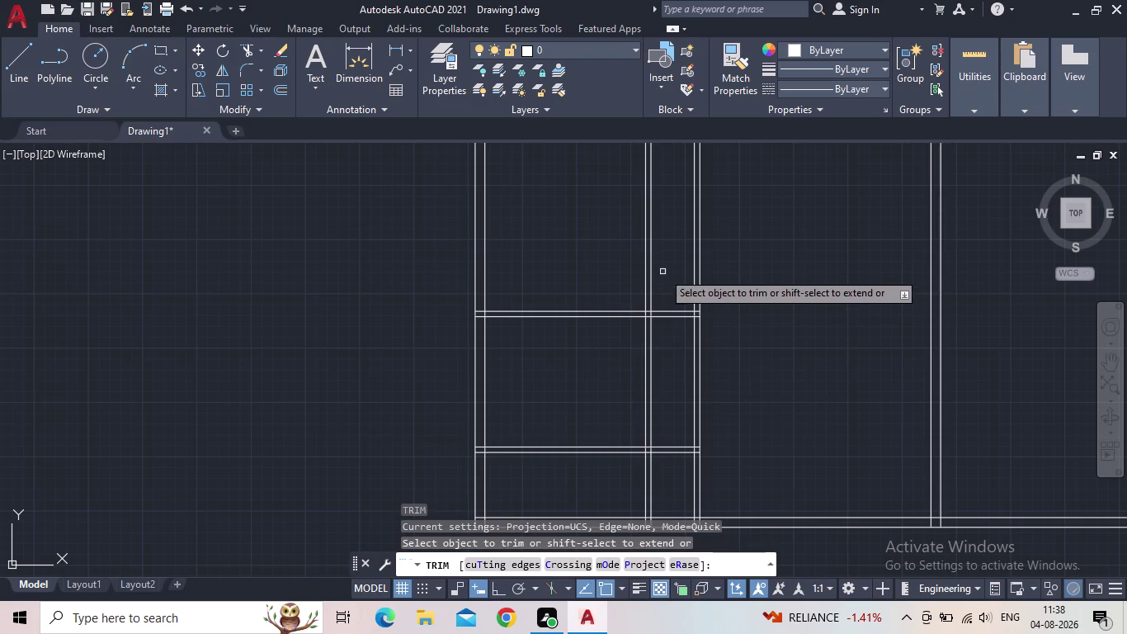
Trim the partition lines crossing the upper and lower walls.
drag(662, 272, 612, 273)
middle_drag(690, 490, 704, 435)
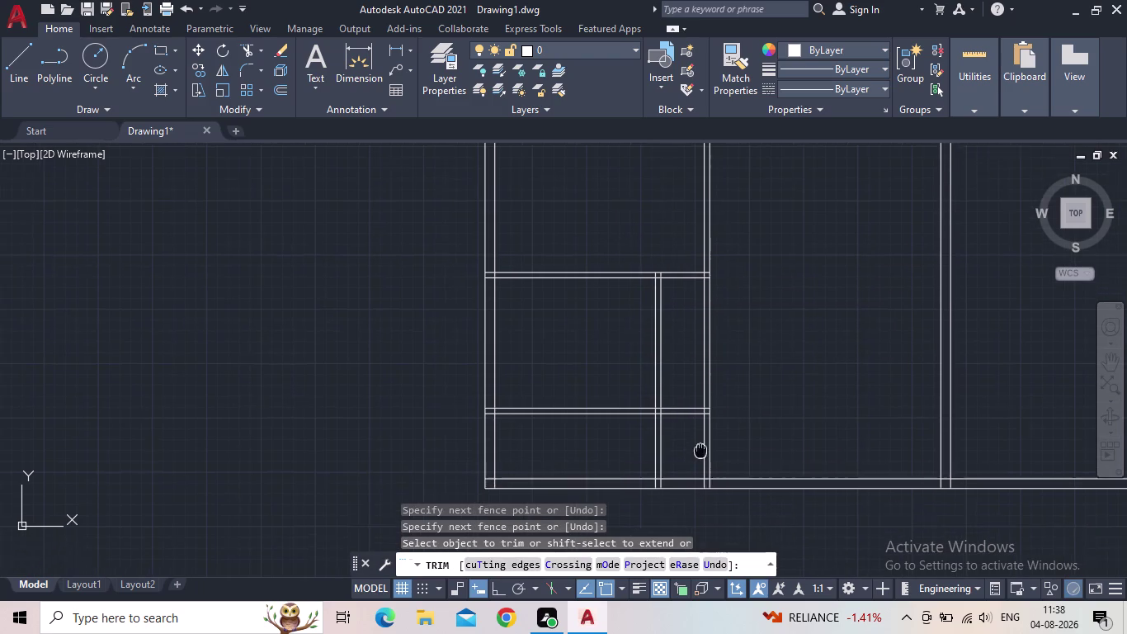
middle_drag(704, 435, 707, 425)
drag(690, 425, 636, 424)
scroll(up, 3)
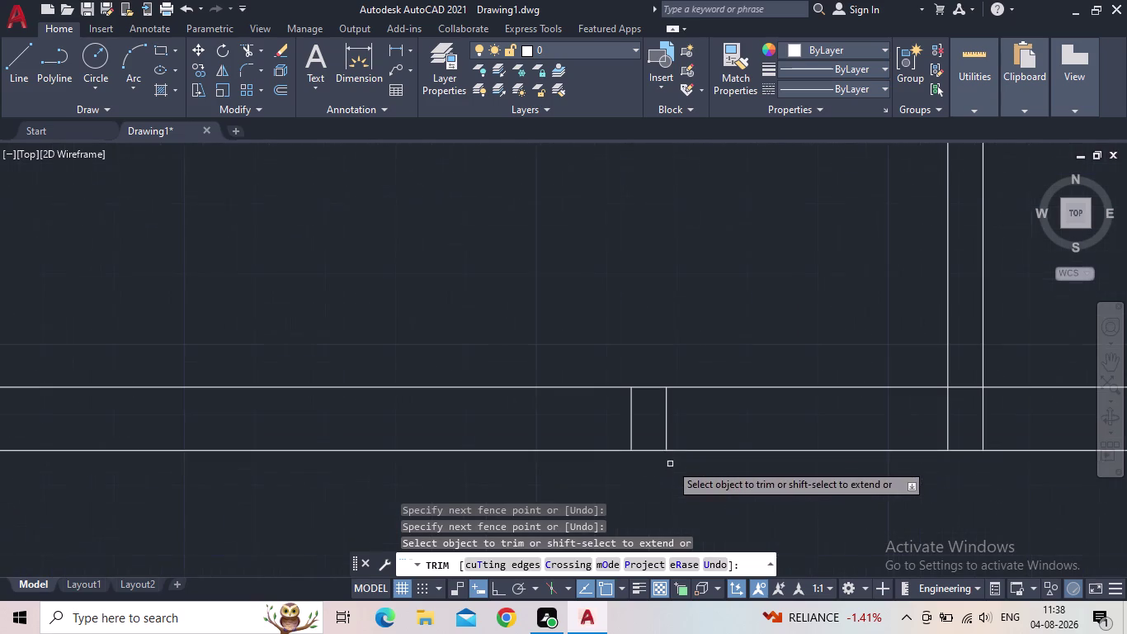
drag(680, 424, 563, 424)
scroll(down, 3)
scroll(down, 3)
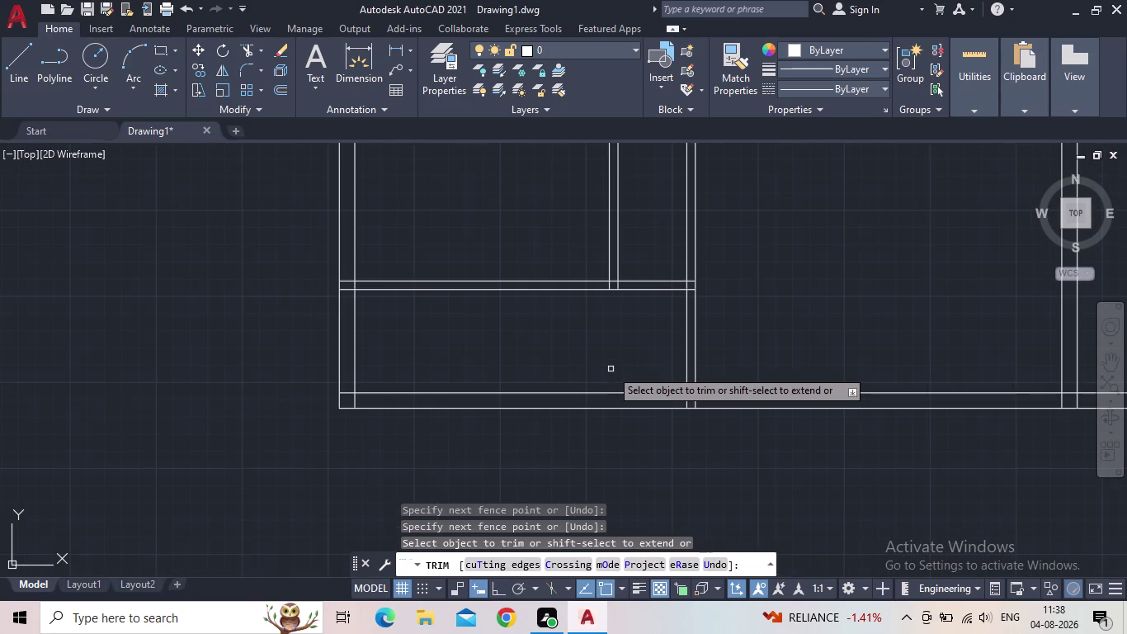
key(Escape)
Trim the partition ends and leftover wall segments at the remaining junction.
middle_drag(611, 340, 632, 422)
key(t)
key(r)
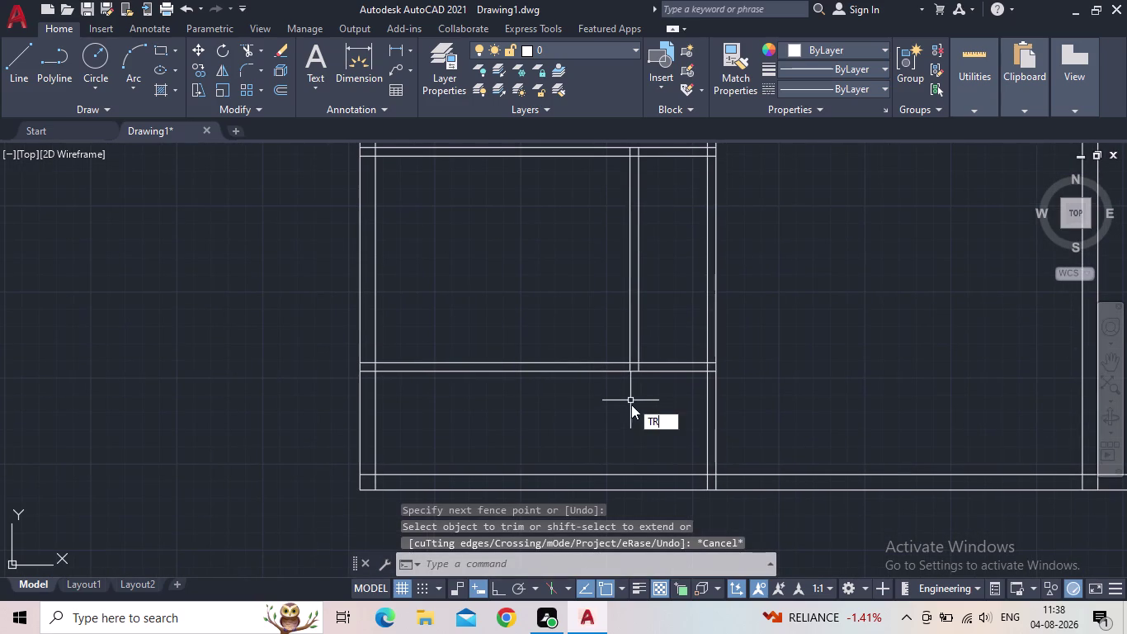
key(space)
scroll(up, 3)
drag(657, 320, 543, 318)
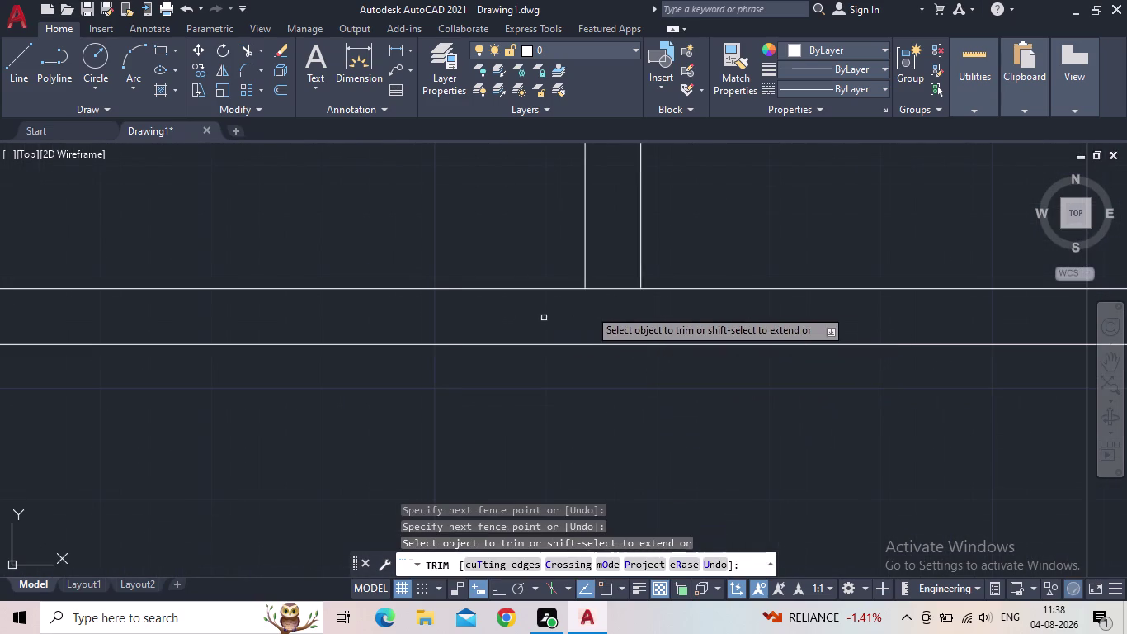
drag(614, 280, 615, 262)
drag(616, 272, 623, 290)
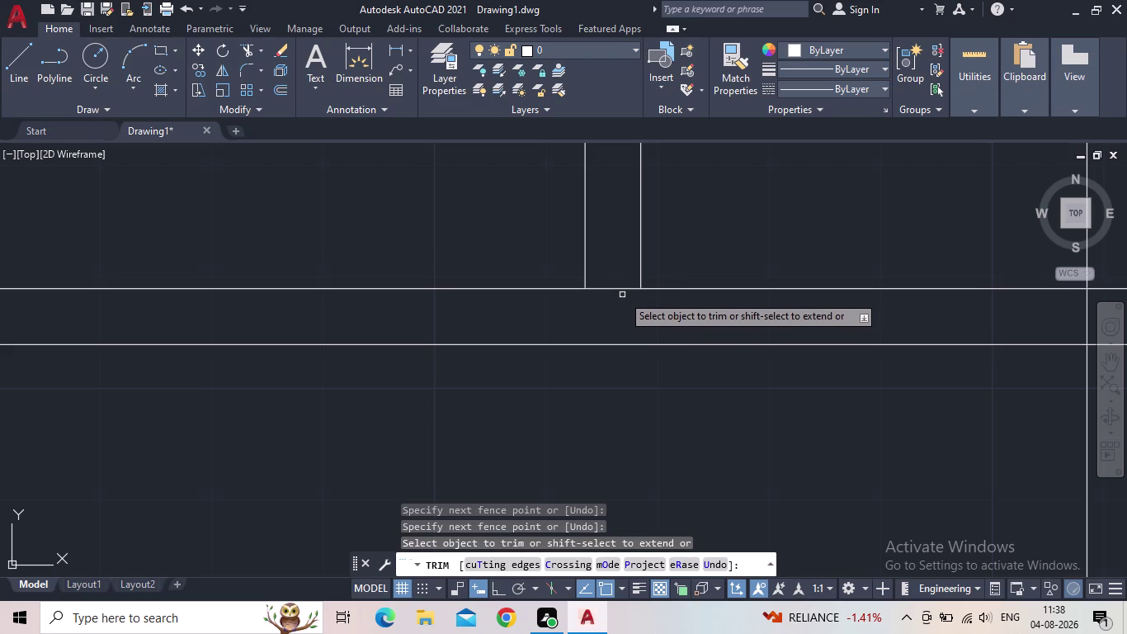
click(622, 295)
click(621, 286)
scroll(down, 3)
key(Escape)
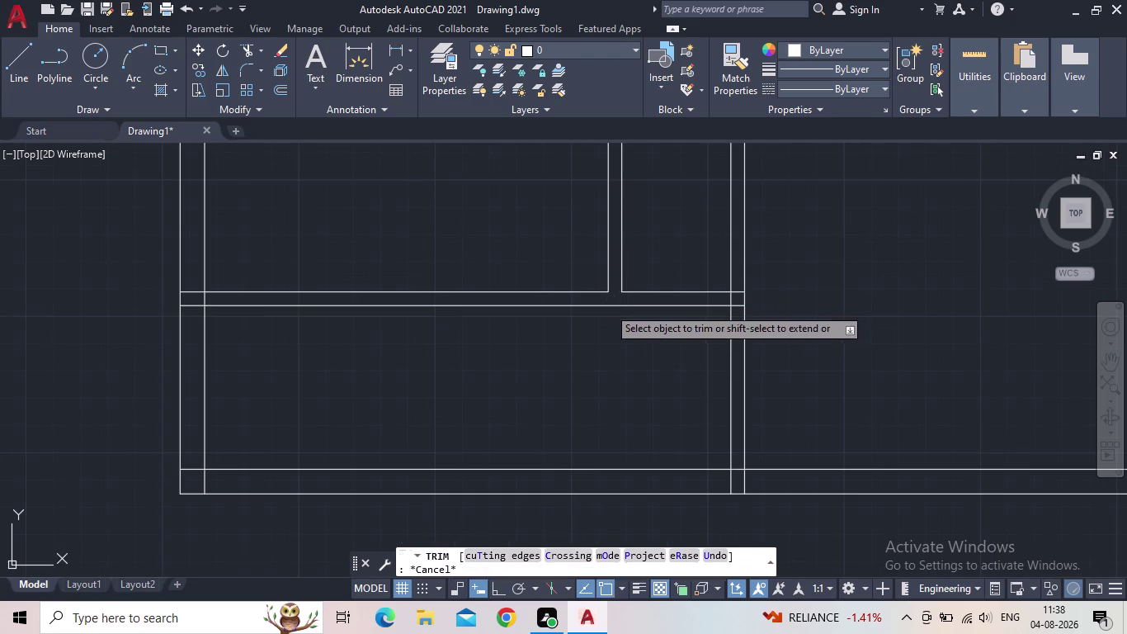
scroll(down, 3)
middle_drag(597, 344, 617, 385)
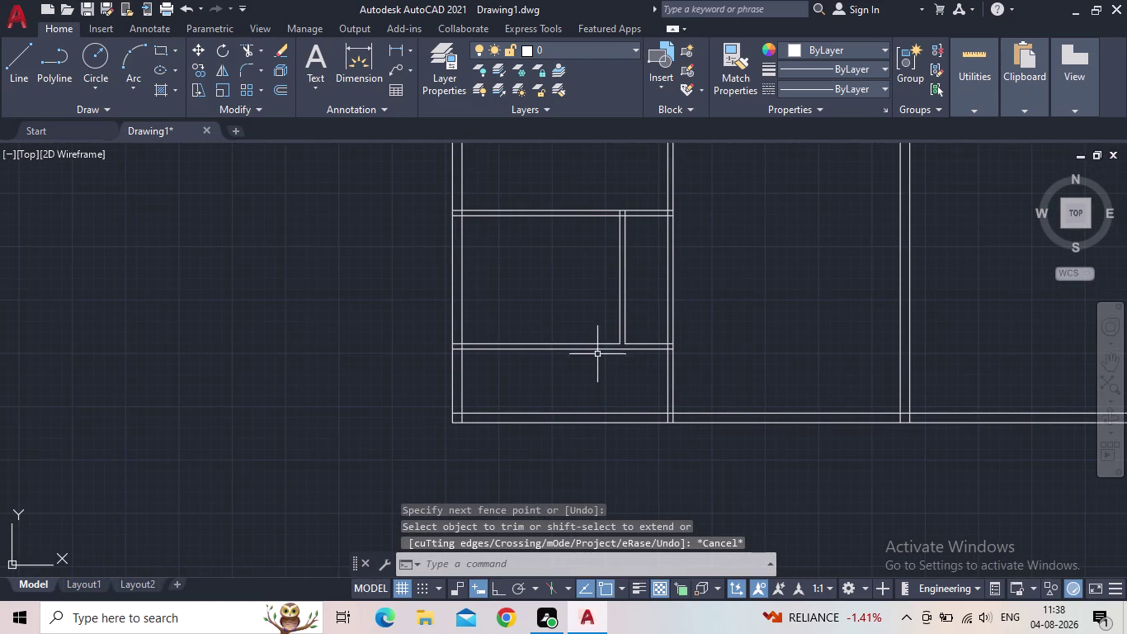
middle_drag(645, 308, 619, 327)
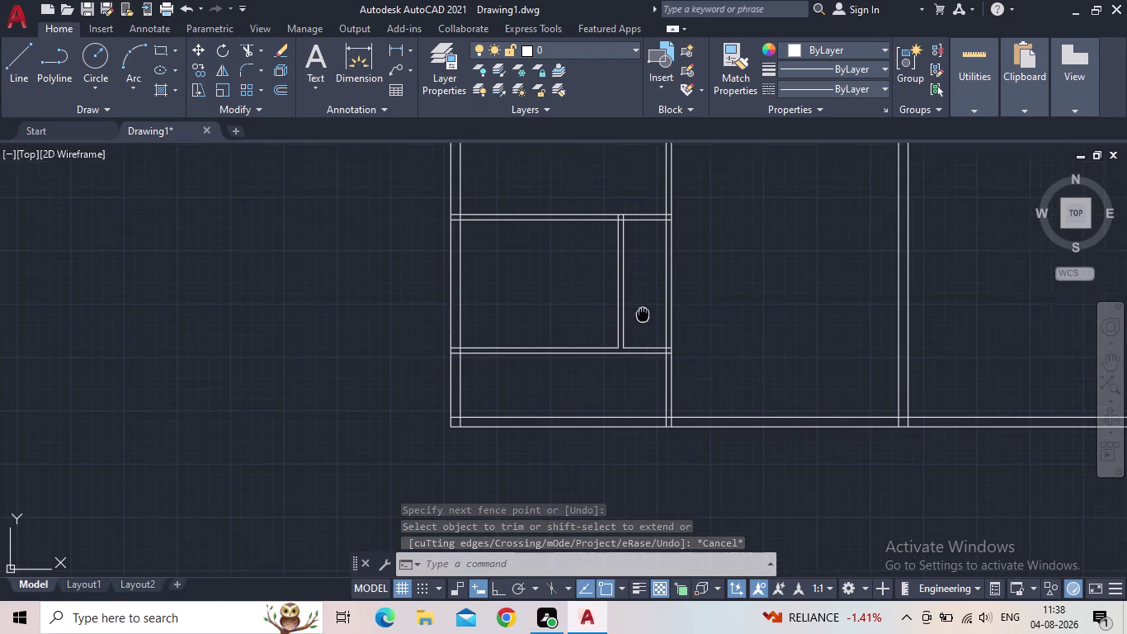
middle_drag(619, 327, 599, 339)
scroll(up, 3)
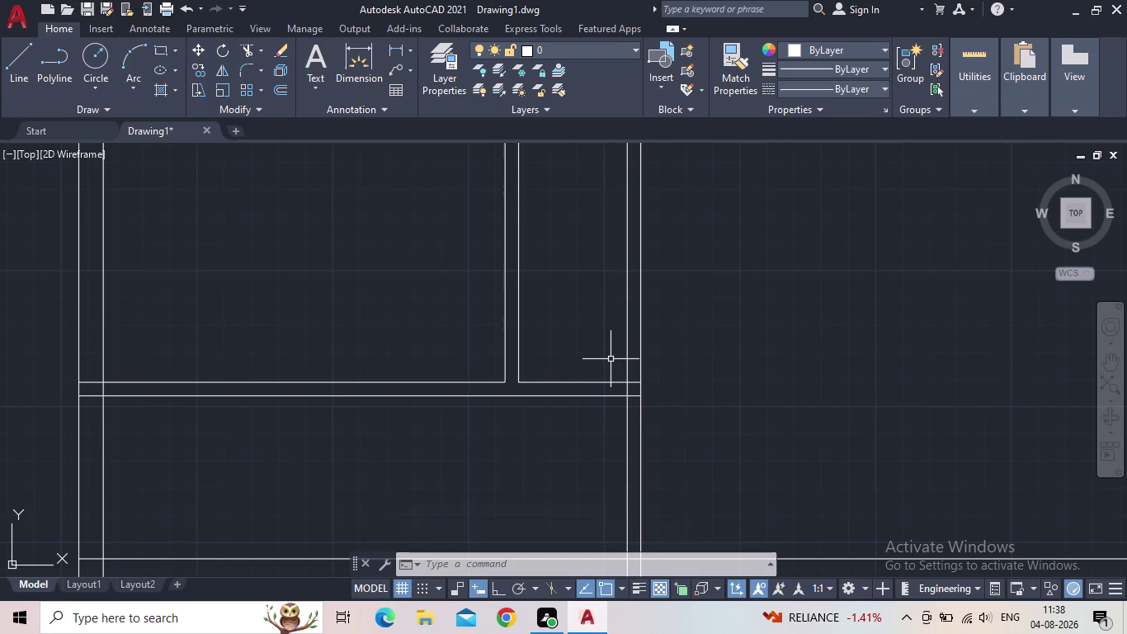
click(400, 56)
drag(519, 385, 527, 383)
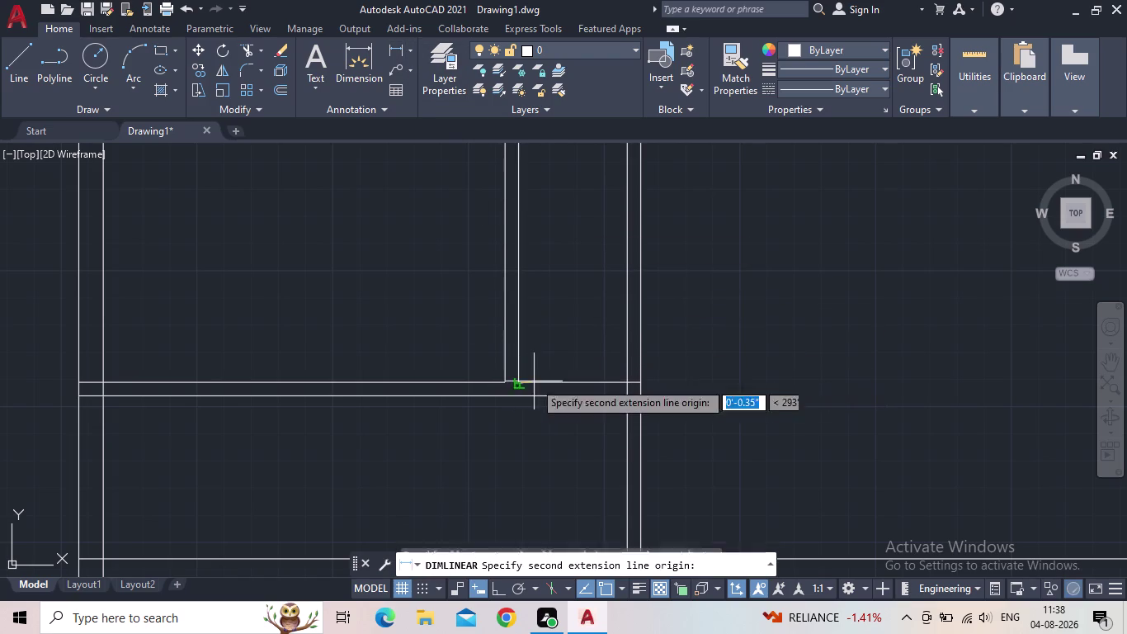
click(627, 380)
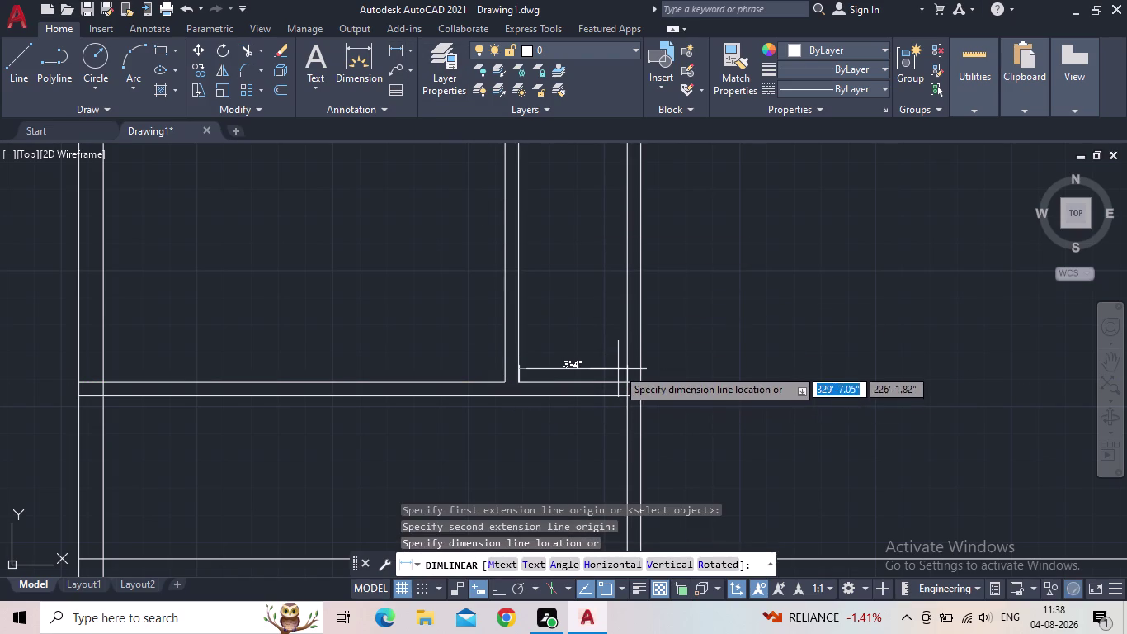
key(Escape)
scroll(down, 3)
middle_drag(597, 360, 553, 369)
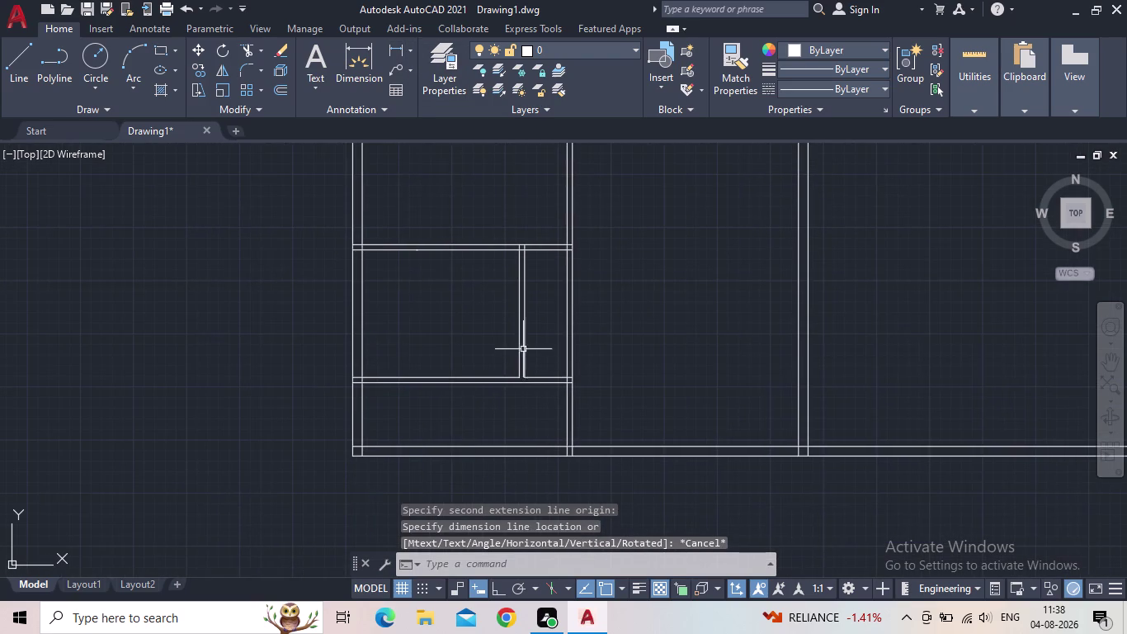
click(395, 47)
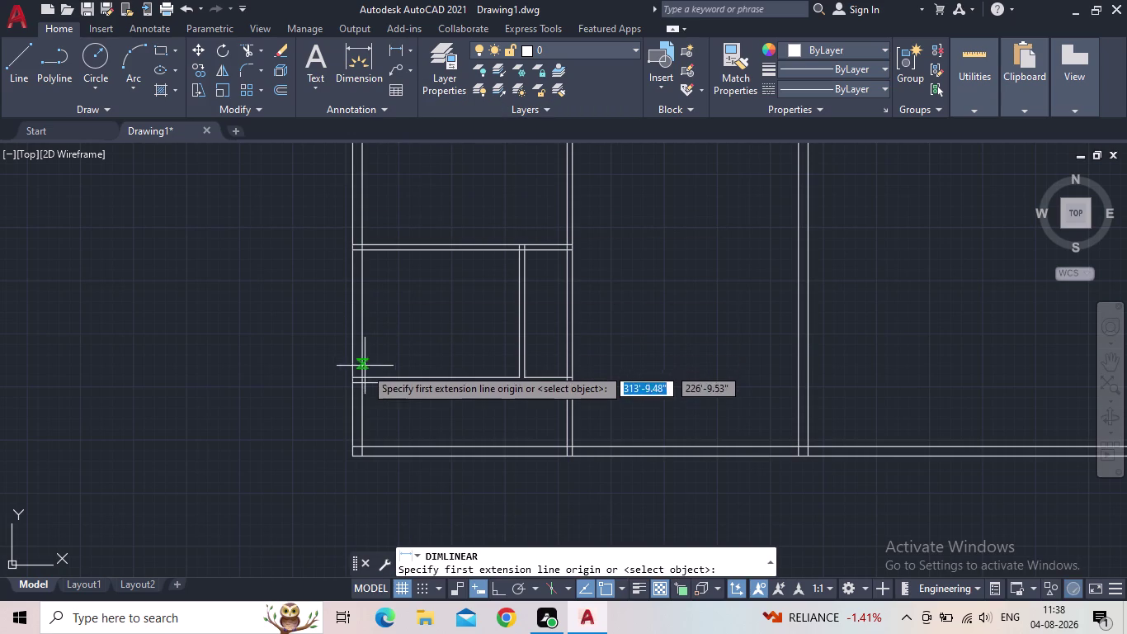
click(363, 375)
click(516, 378)
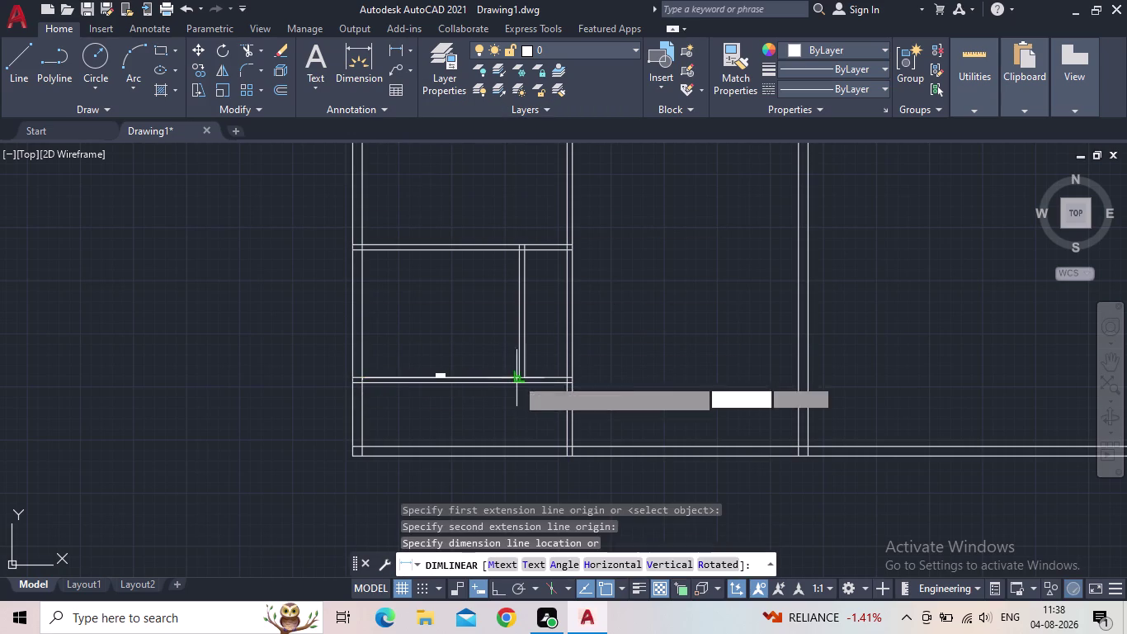
scroll(up, 3)
middle_drag(494, 354, 549, 345)
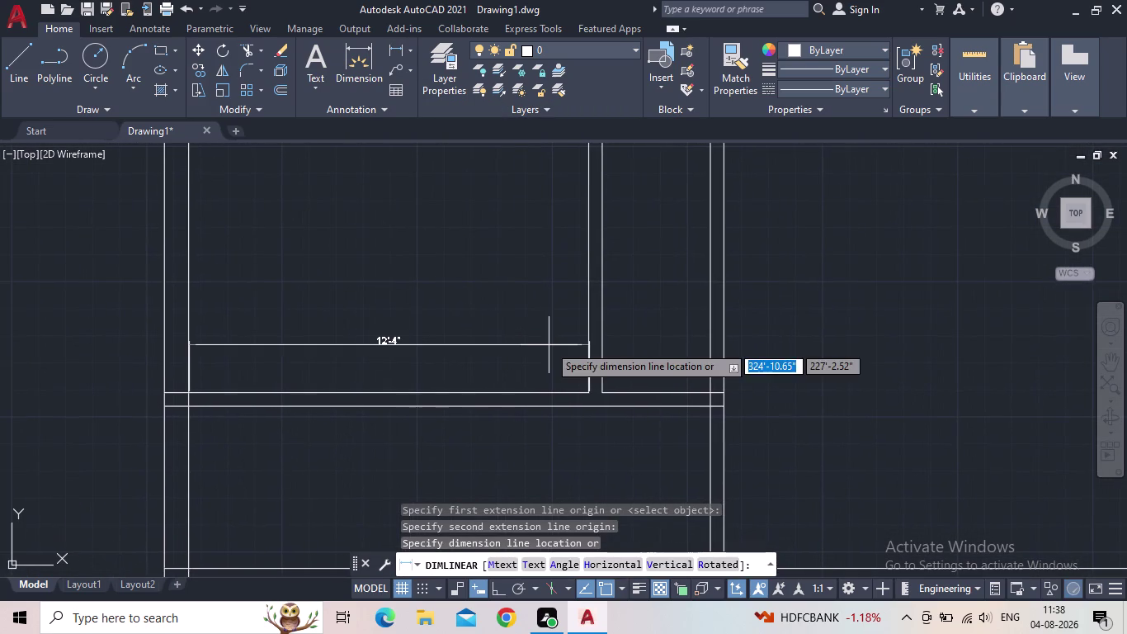
key(Escape)
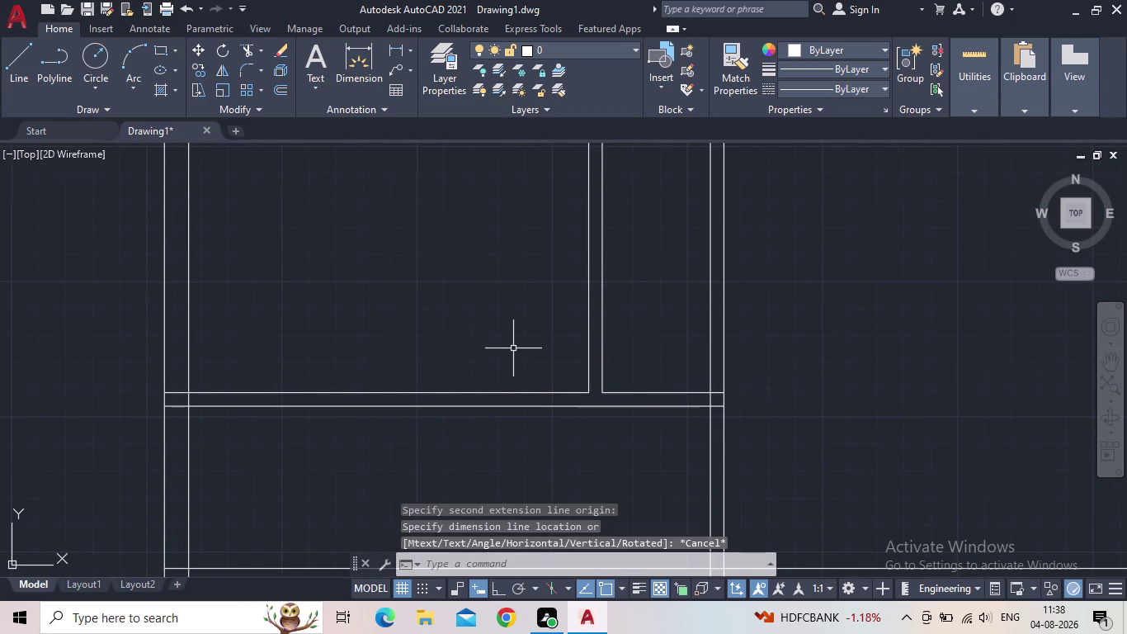
scroll(down, 3)
middle_drag(517, 353, 515, 270)
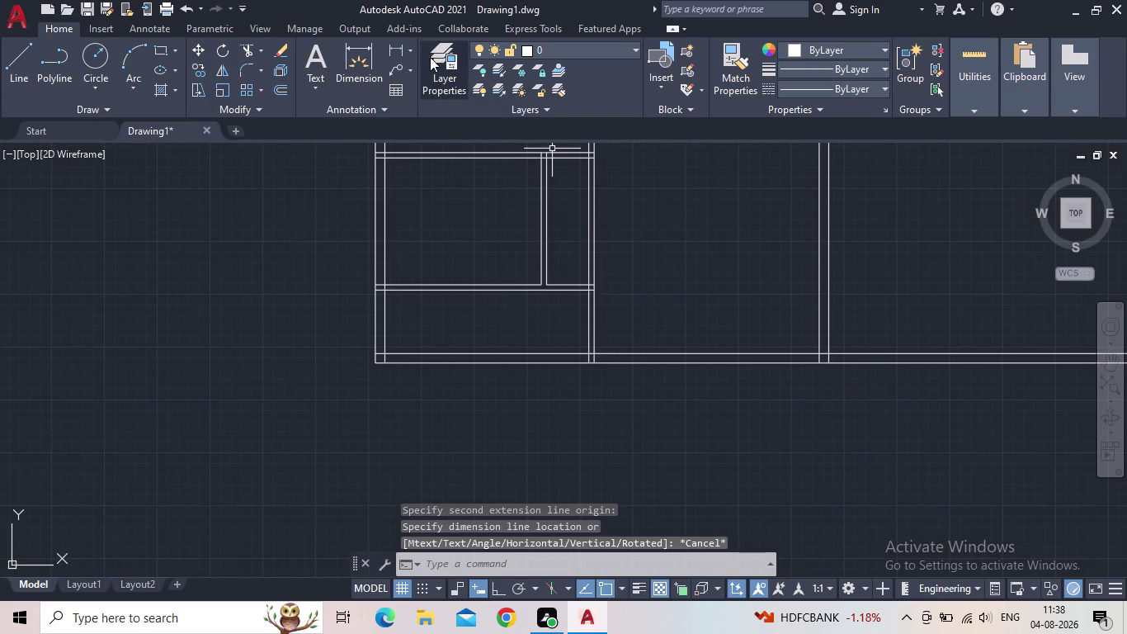
click(400, 51)
scroll(up, 3)
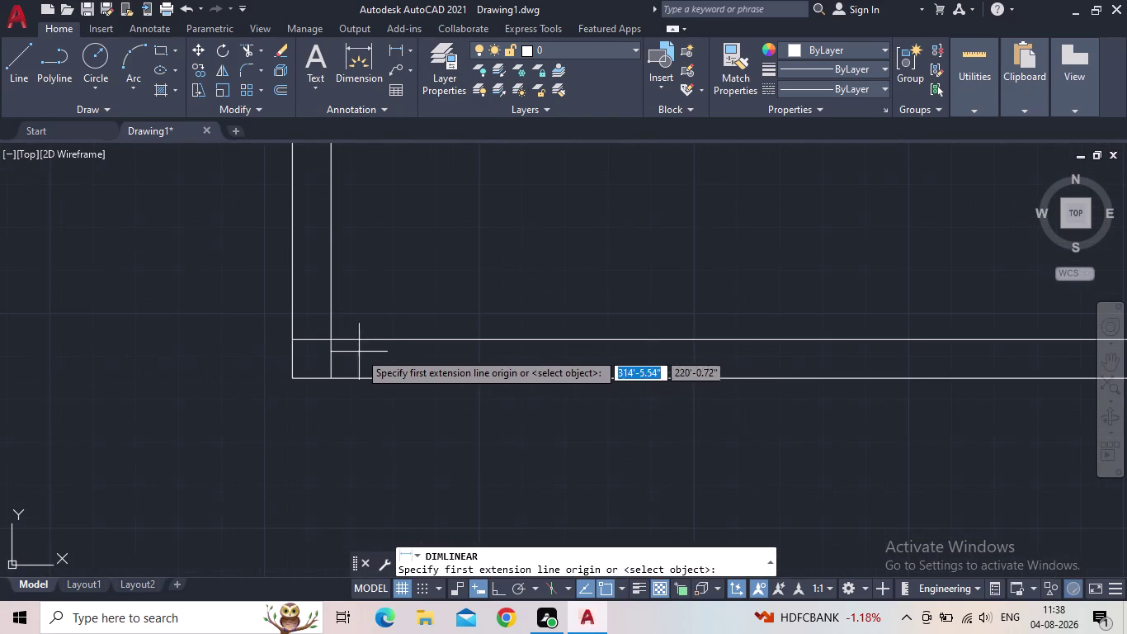
click(326, 341)
middle_drag(771, 349, 576, 381)
scroll(down, 3)
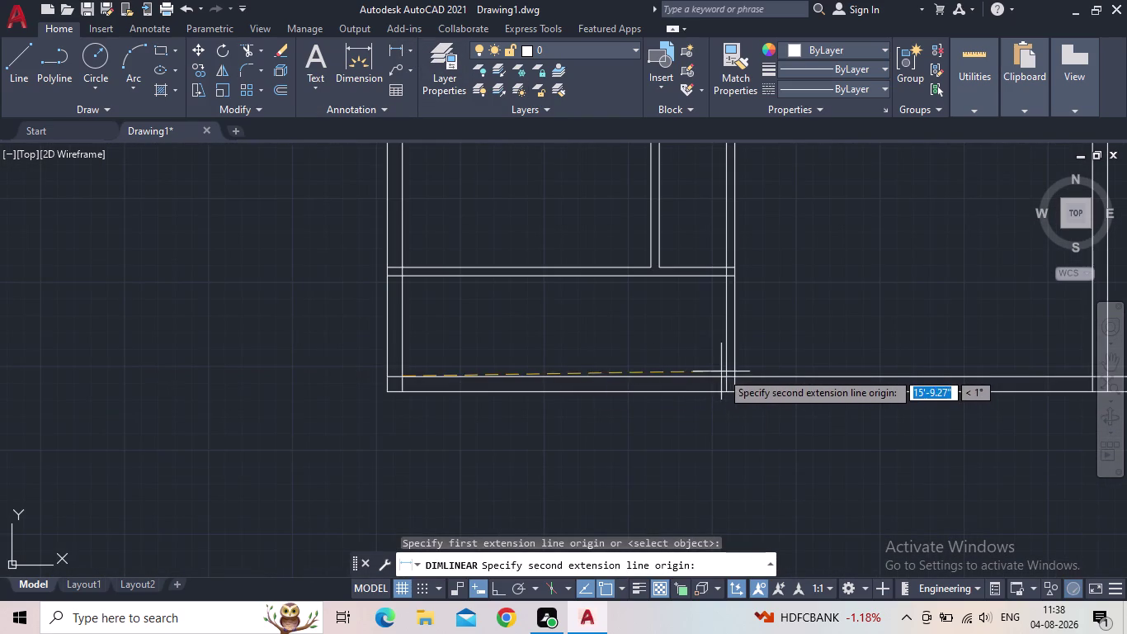
scroll(up, 3)
click(728, 377)
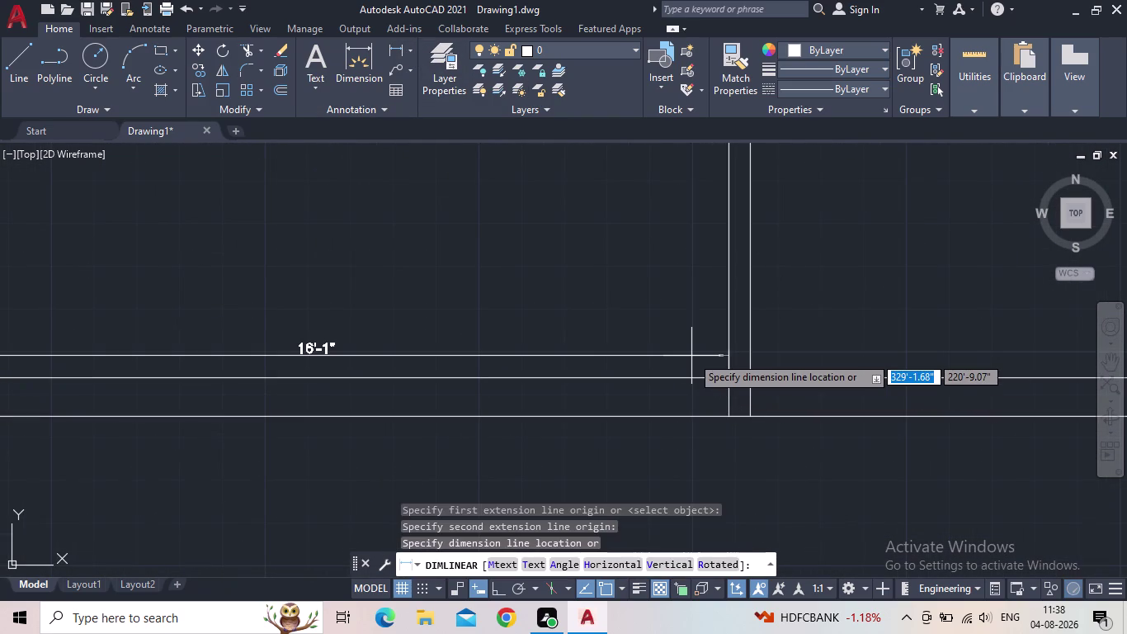
key(Escape)
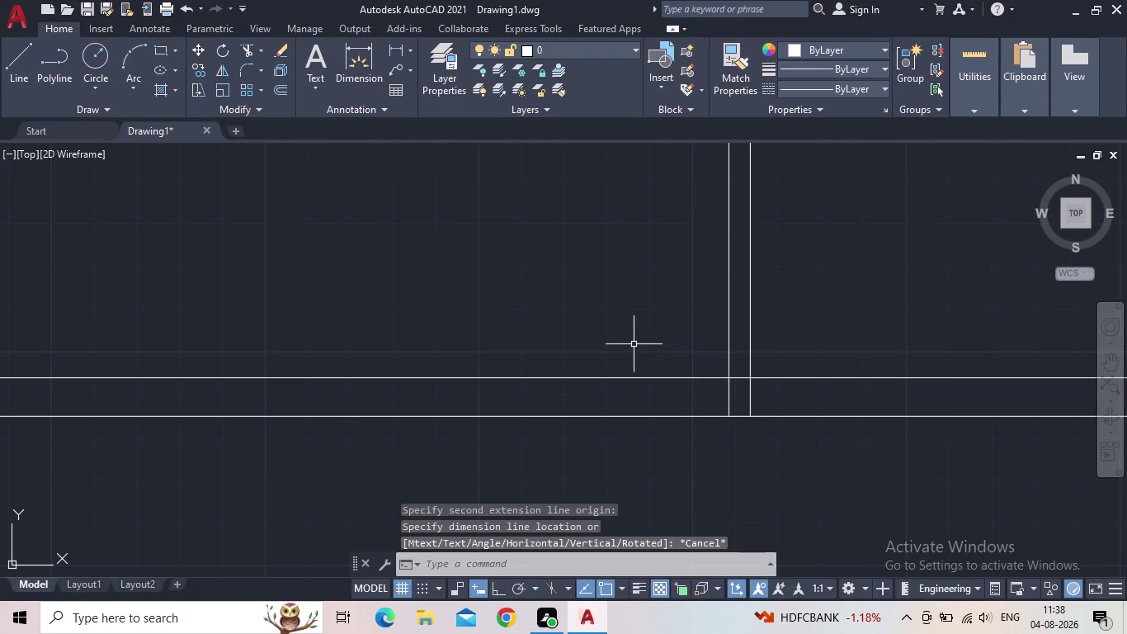
scroll(down, 3)
middle_drag(636, 367, 653, 394)
scroll(down, 3)
middle_drag(659, 354, 647, 430)
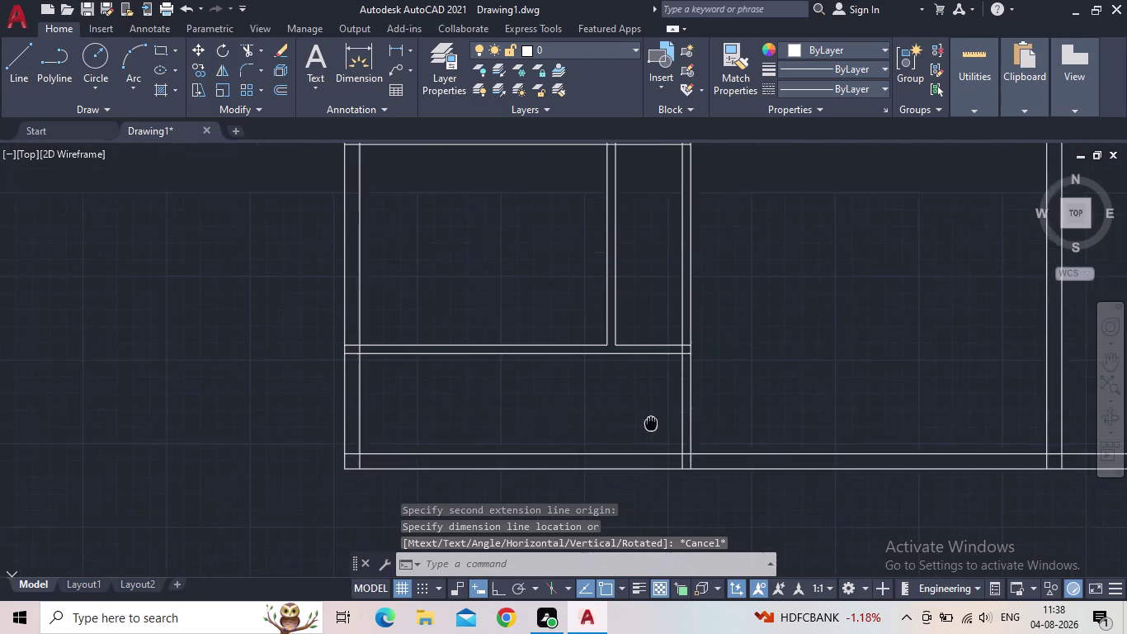
middle_drag(647, 430, 636, 434)
scroll(down, 3)
scroll(down, 3)
scroll(up, 3)
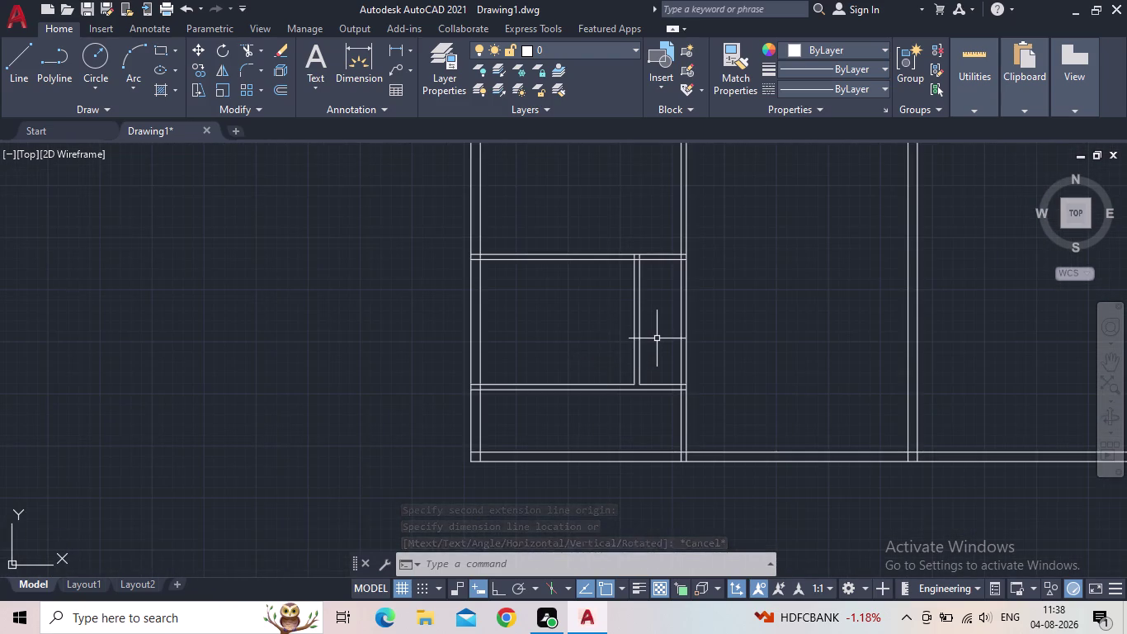
Offset the narrow room's bottom wall line 5' upward.
scroll(up, 3)
key(o)
key(Return)
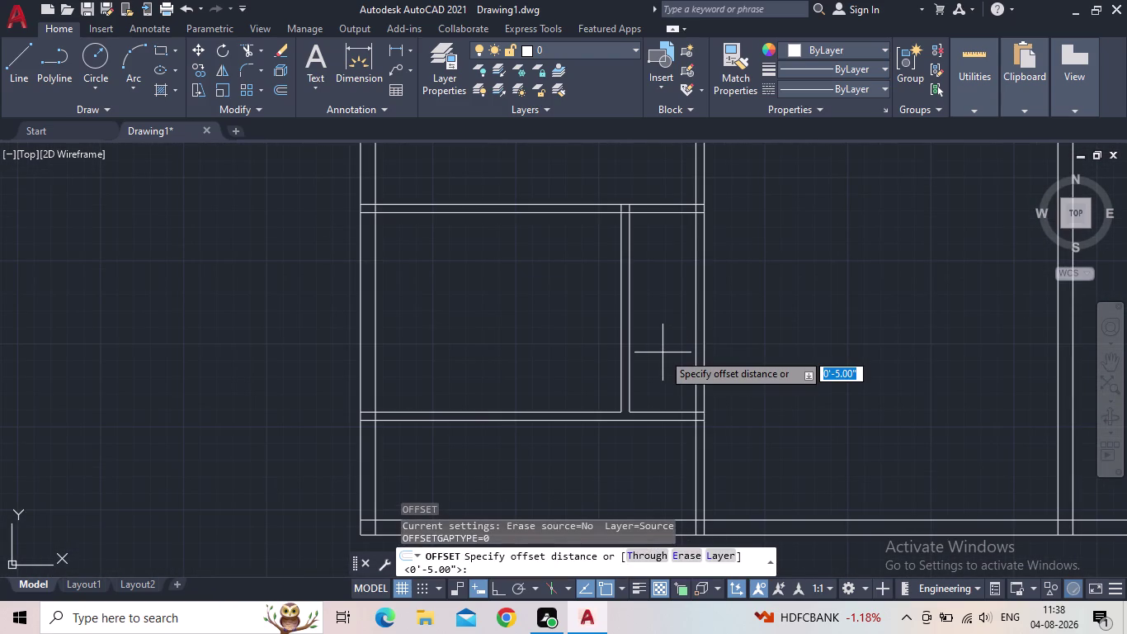
text(5')
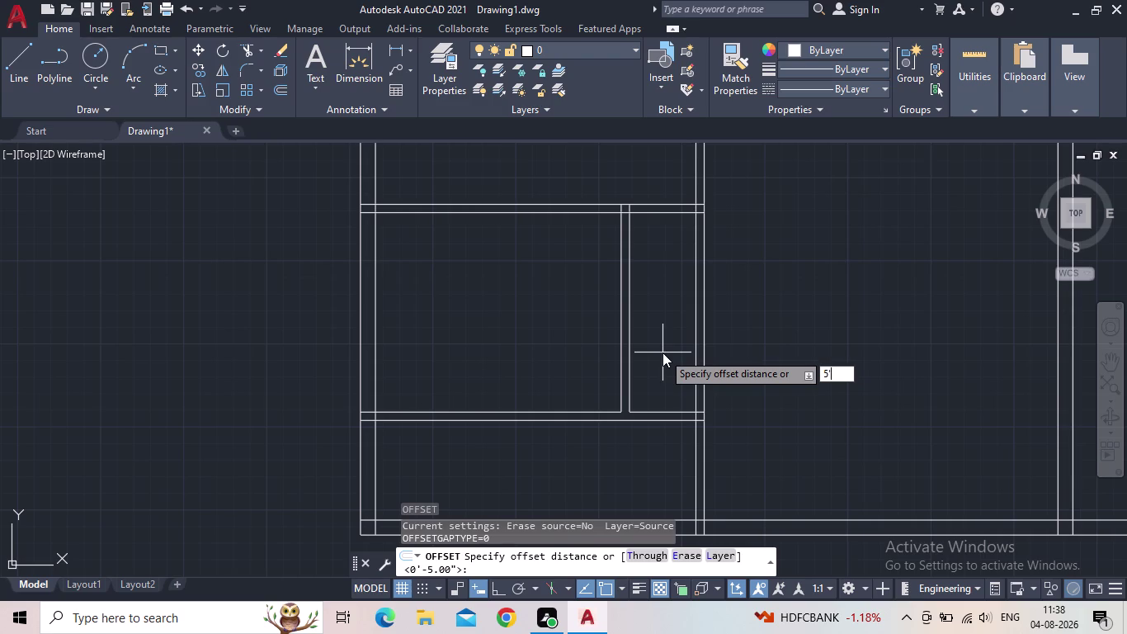
key(Return)
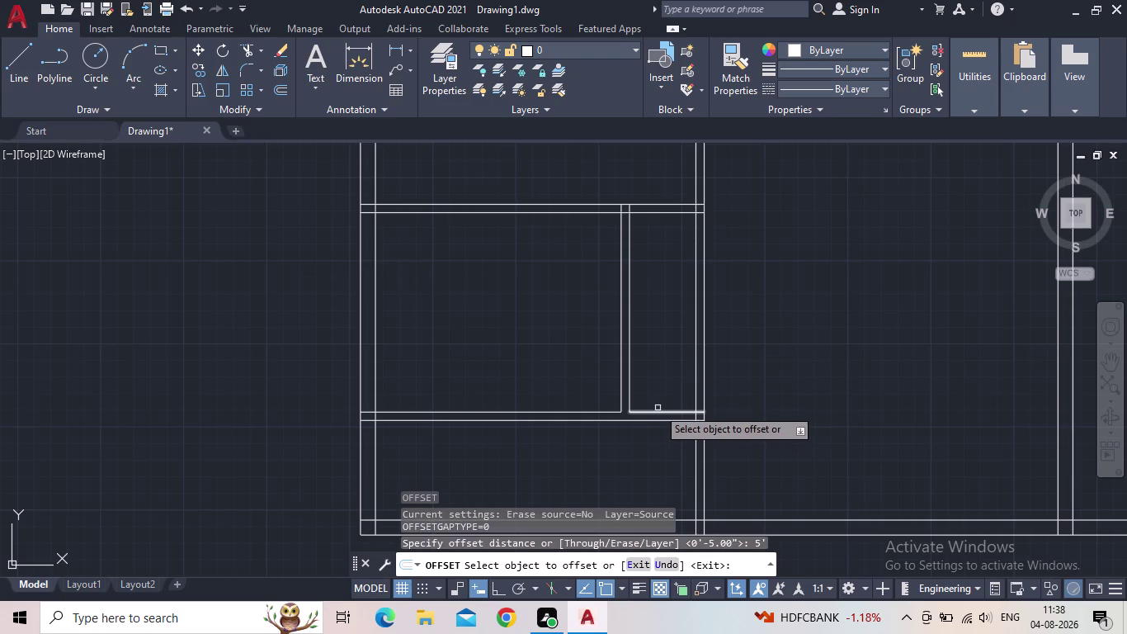
click(661, 409)
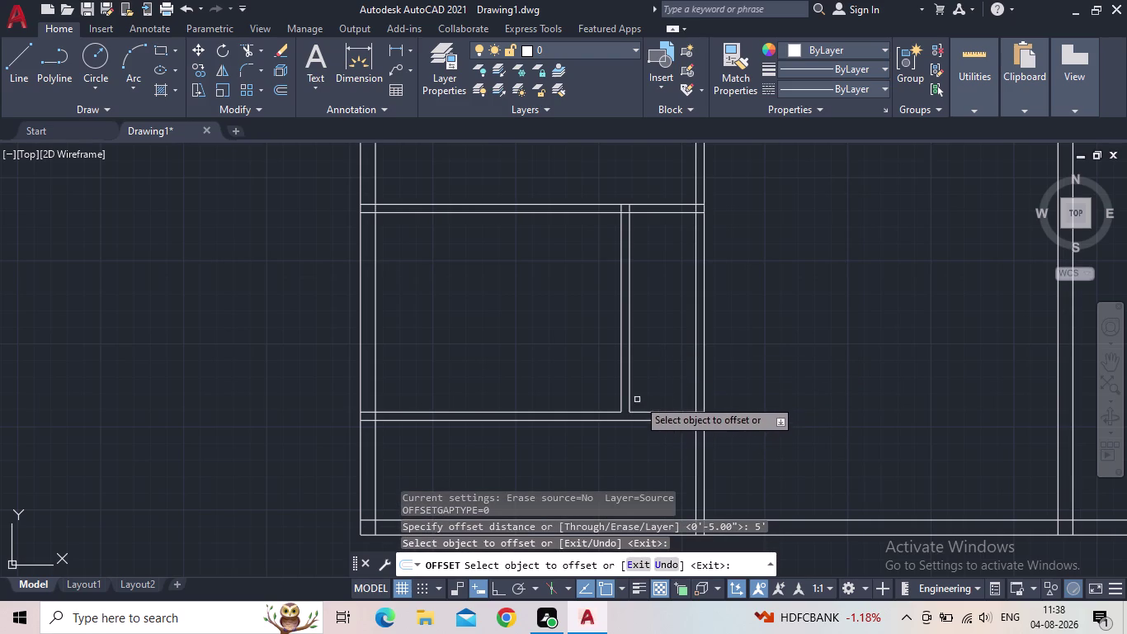
click(655, 413)
click(655, 343)
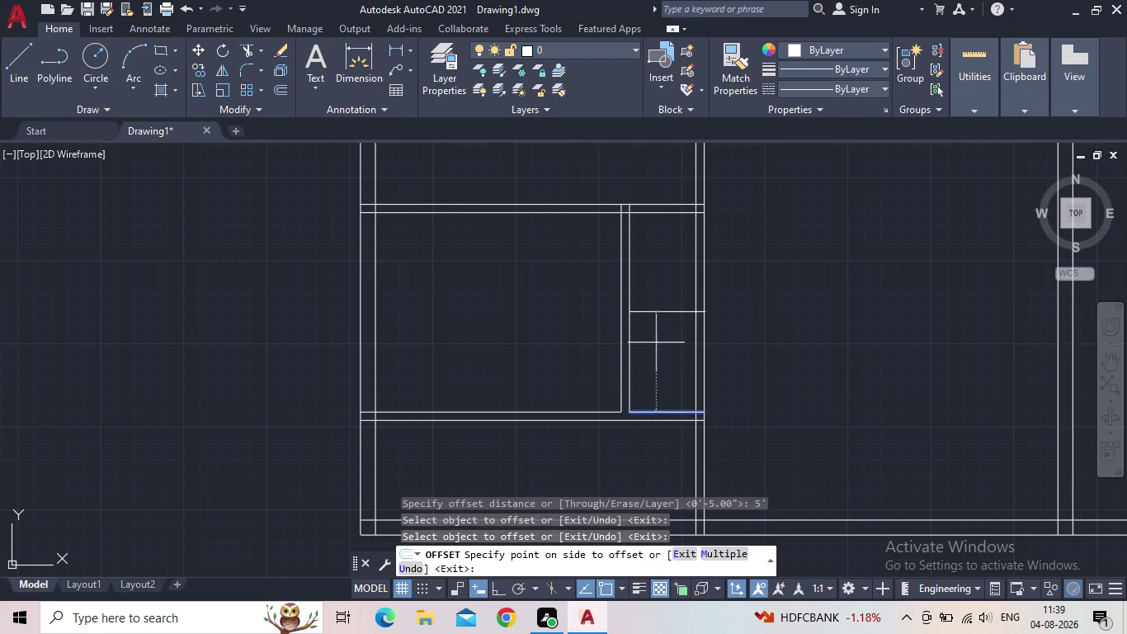
key(Escape)
Offset that new line 5" upward to form the double wall.
key(o)
key(Return)
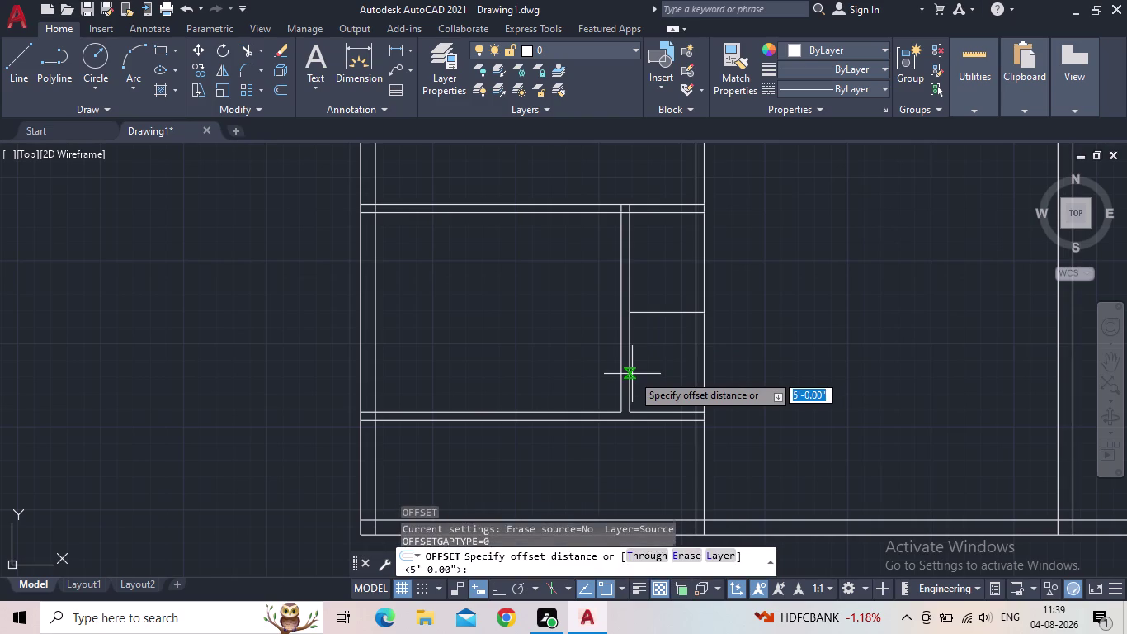
key(2)
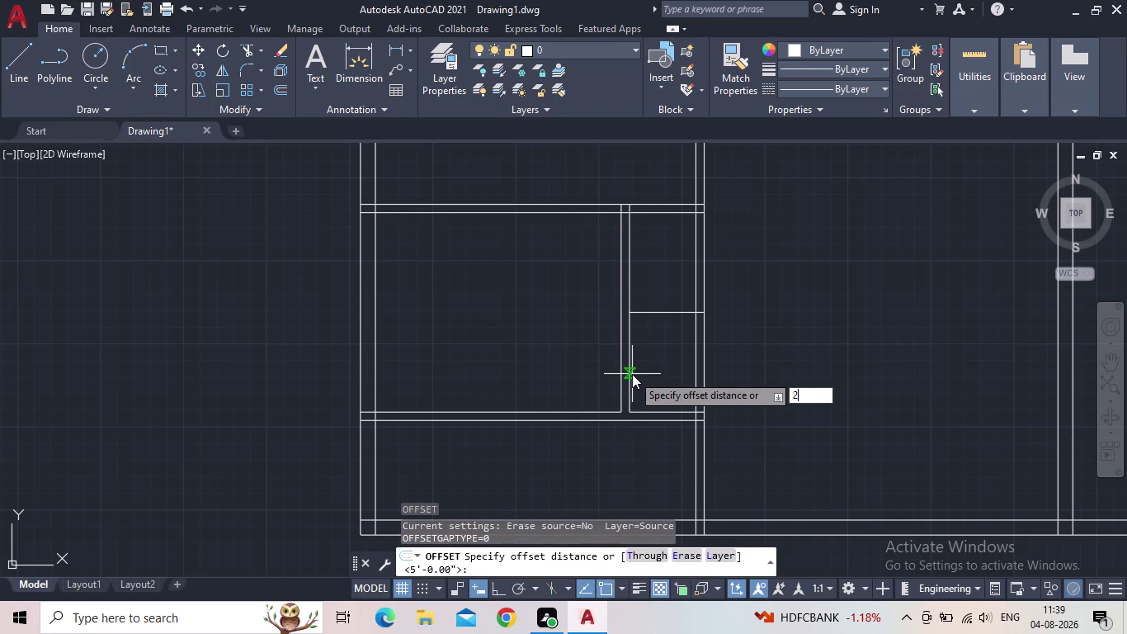
key(BackSpace)
text(5")
key(Return)
scroll(up, 3)
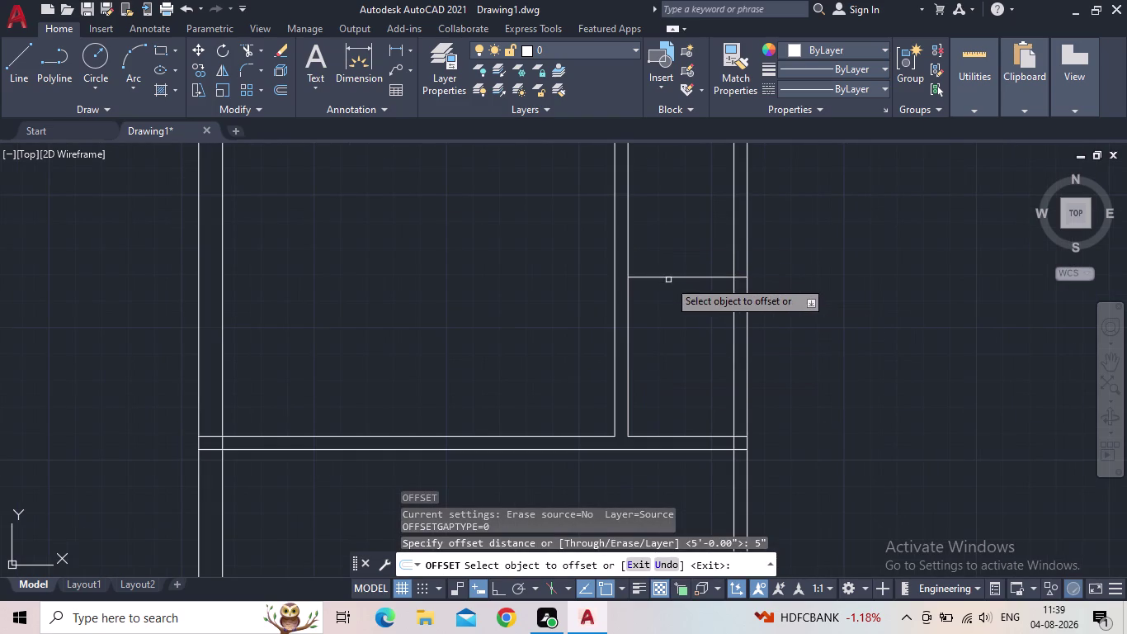
click(672, 280)
click(670, 275)
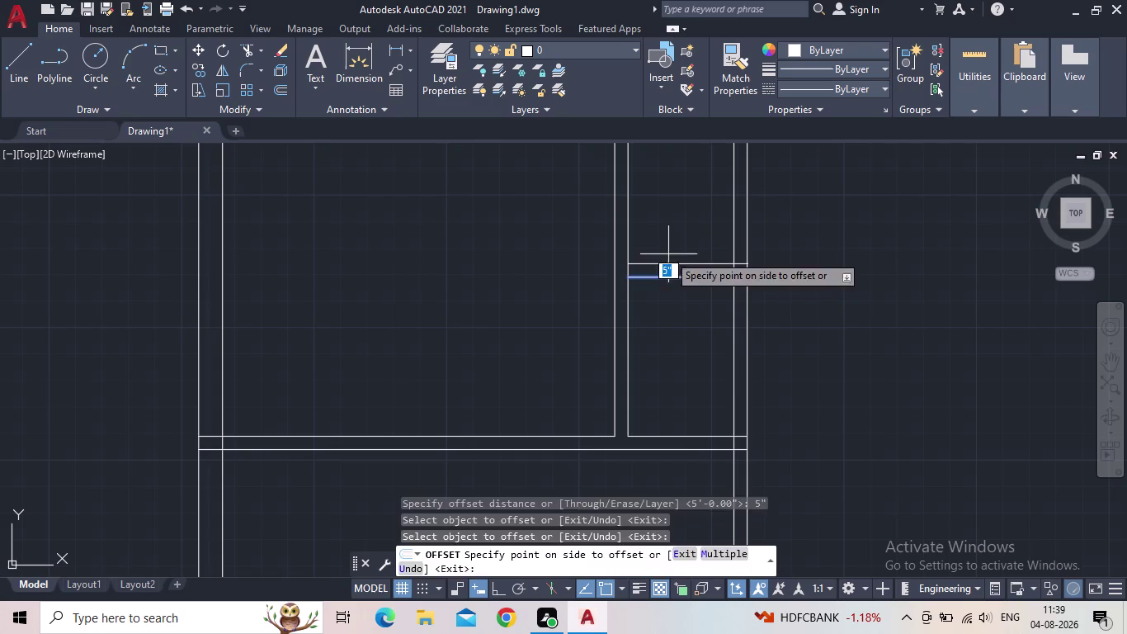
click(668, 254)
key(Escape)
scroll(down, 3)
middle_drag(660, 330, 657, 356)
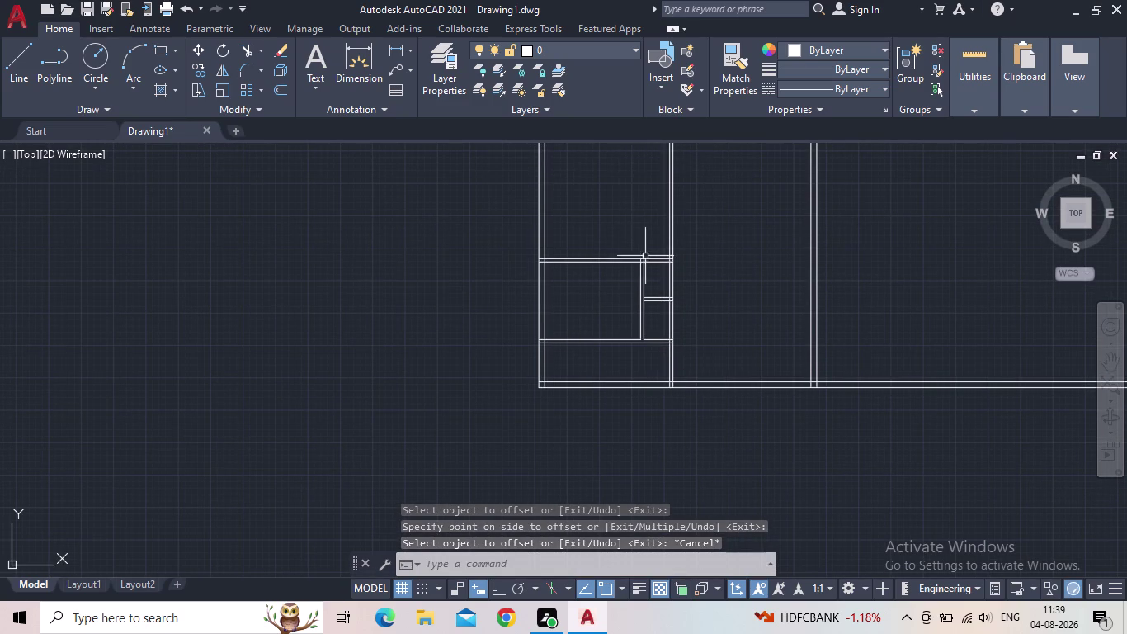
scroll(up, 3)
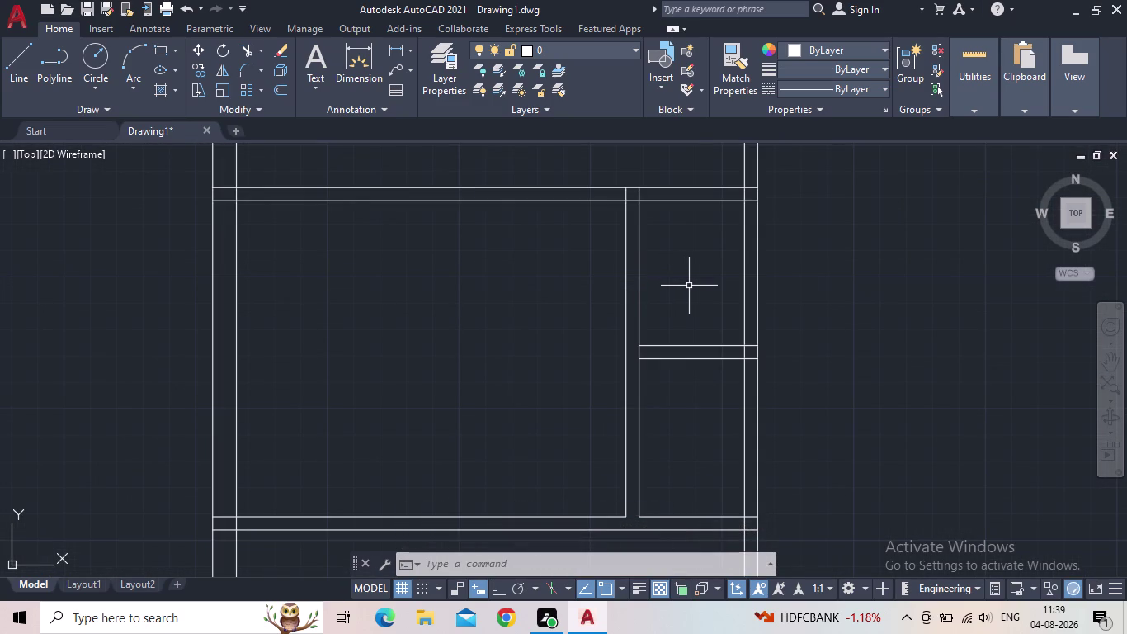
scroll(up, 3)
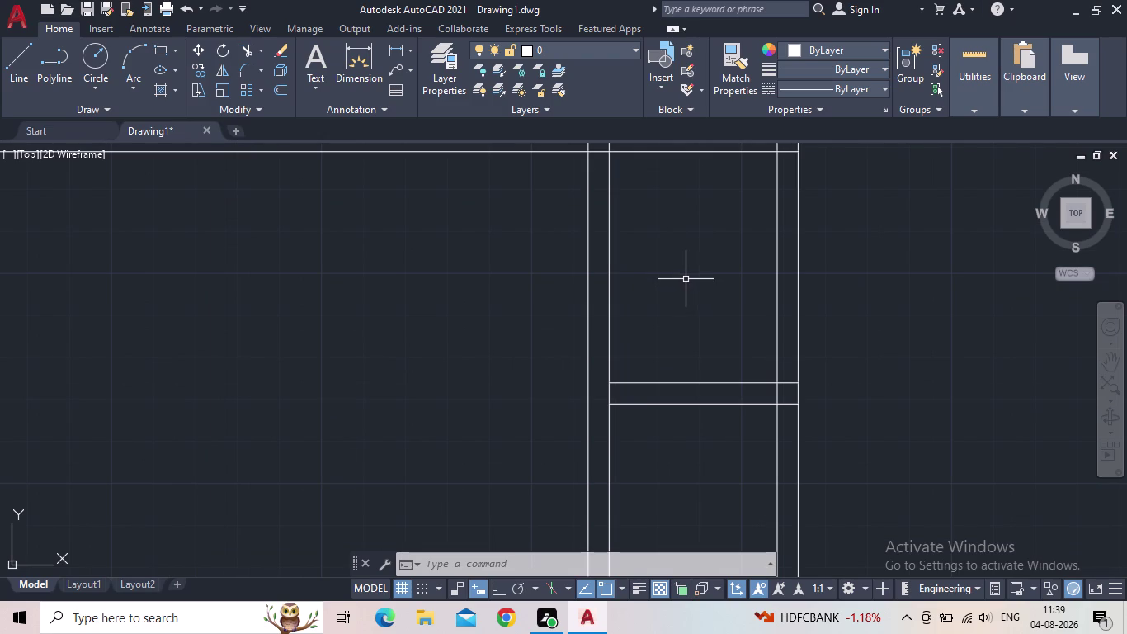
scroll(down, 3)
middle_drag(647, 371, 660, 335)
scroll(up, 3)
middle_drag(645, 363, 700, 341)
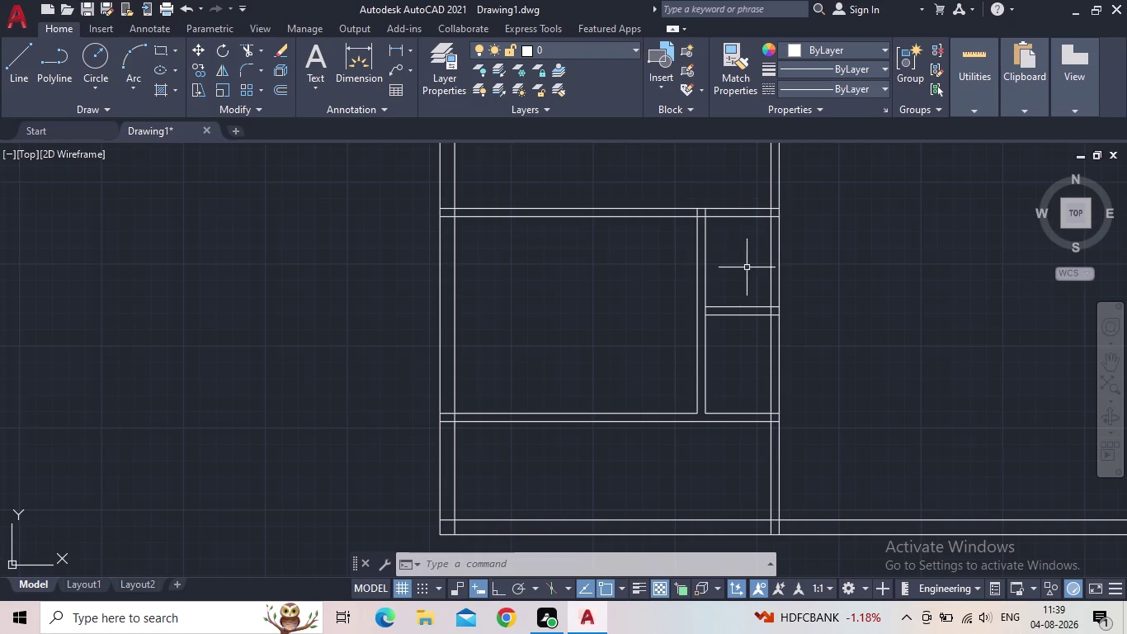
drag(726, 284, 693, 279)
click(668, 265)
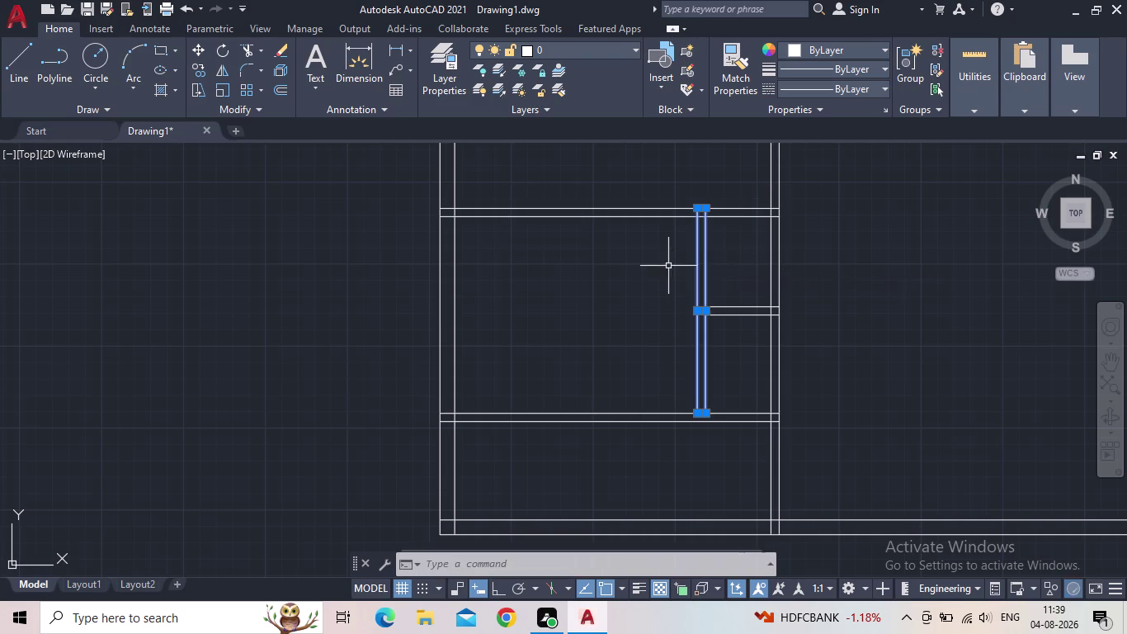
key(Escape)
key(o)
key(Return)
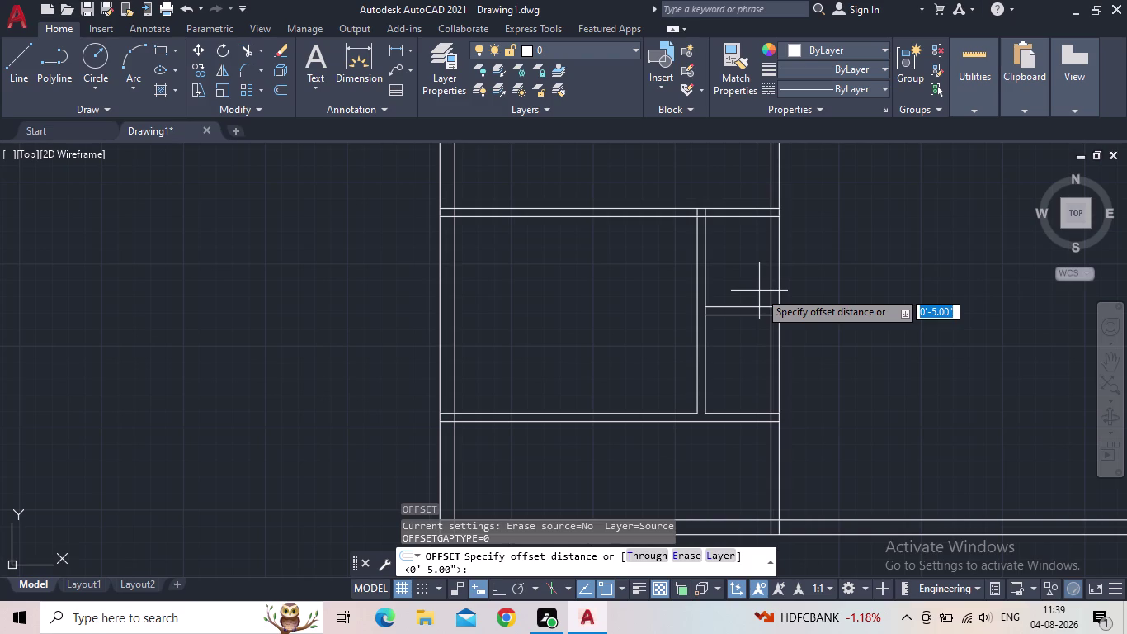
Try an 8' offset from the right outer wall, then abandon it and a measured-distance attempt.
key(5)
key(BackSpace)
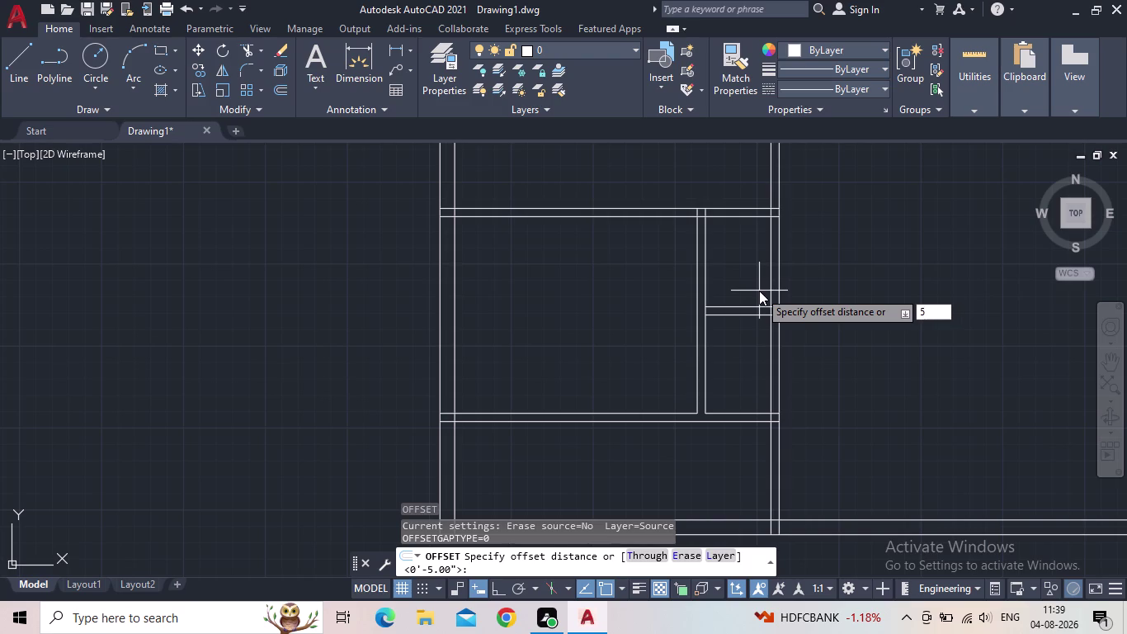
text(8')
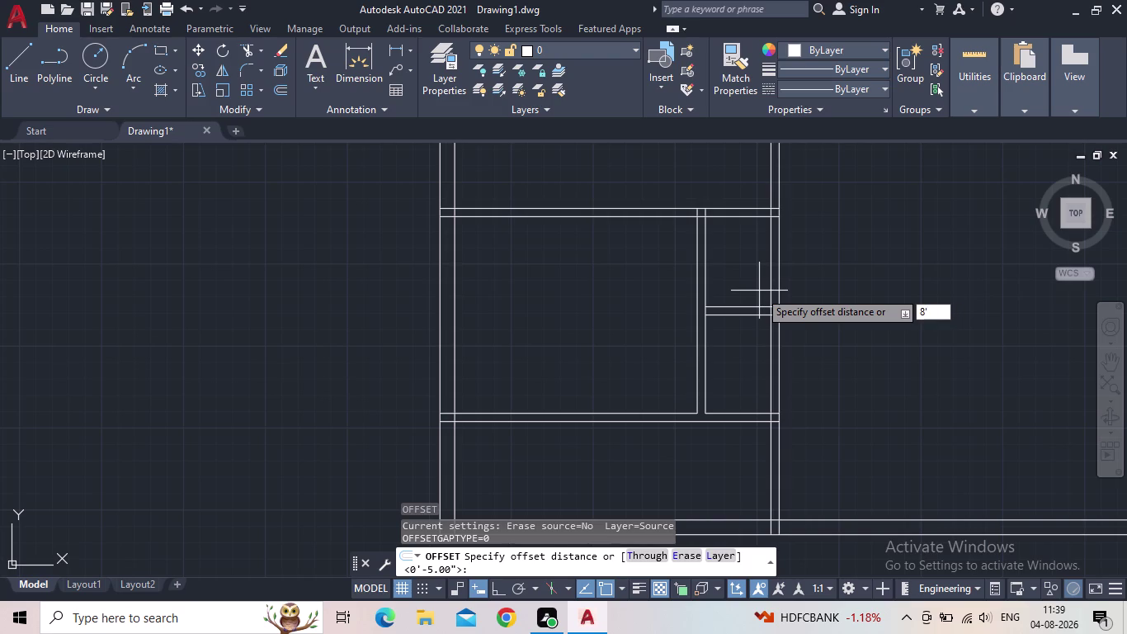
key(Return)
click(771, 285)
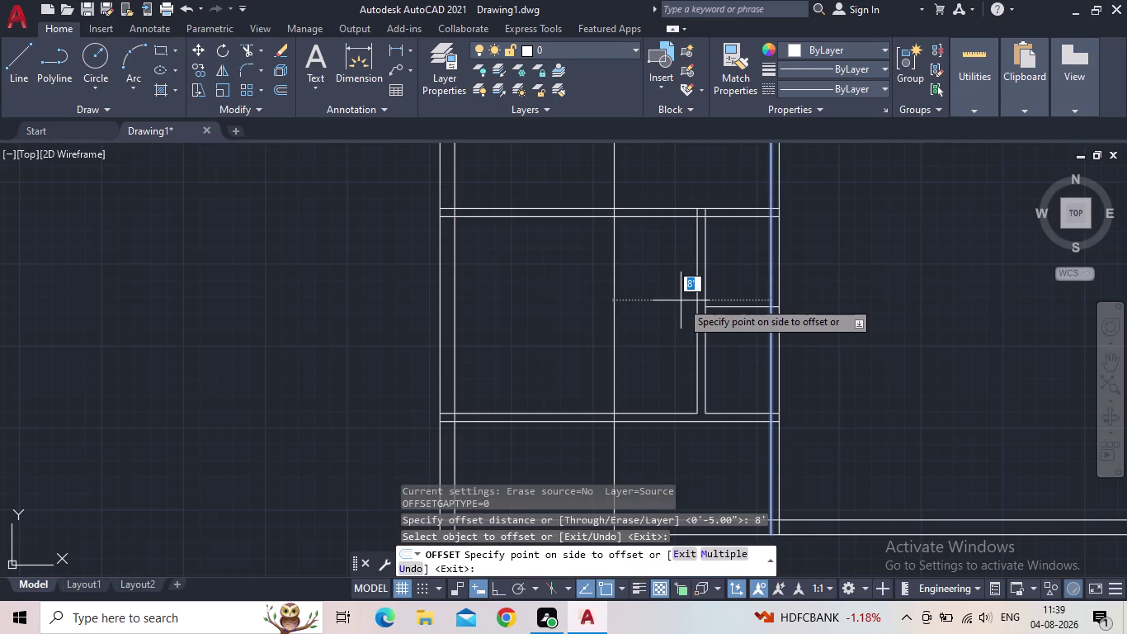
key(Escape)
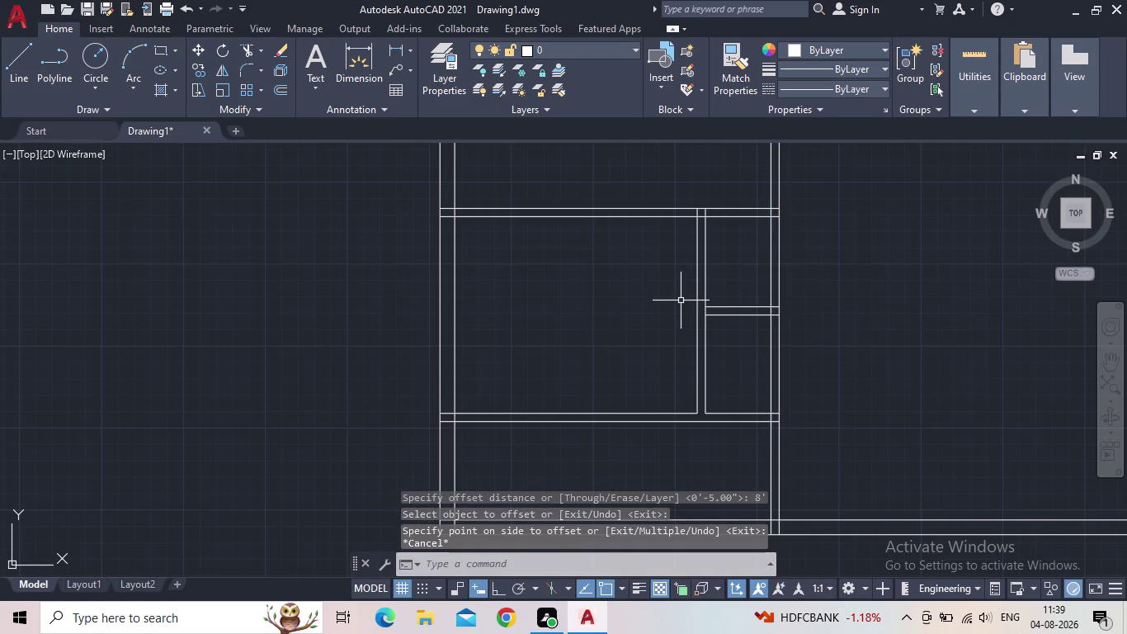
key(o)
key(Return)
click(682, 301)
key(5)
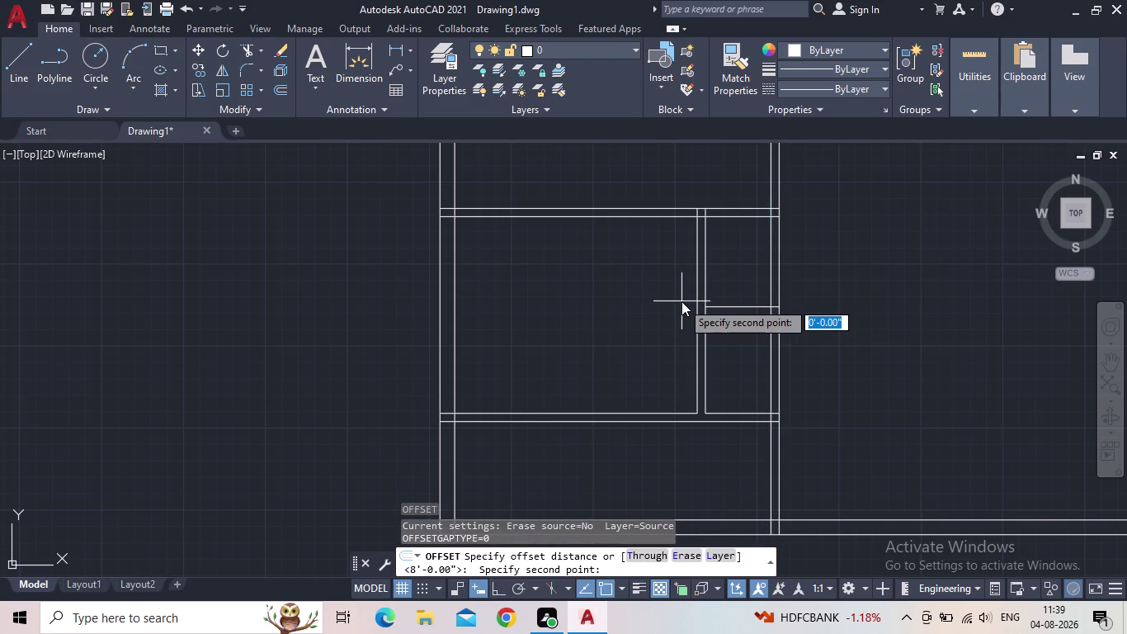
key(apostrophe)
key(Return)
double_click(689, 299)
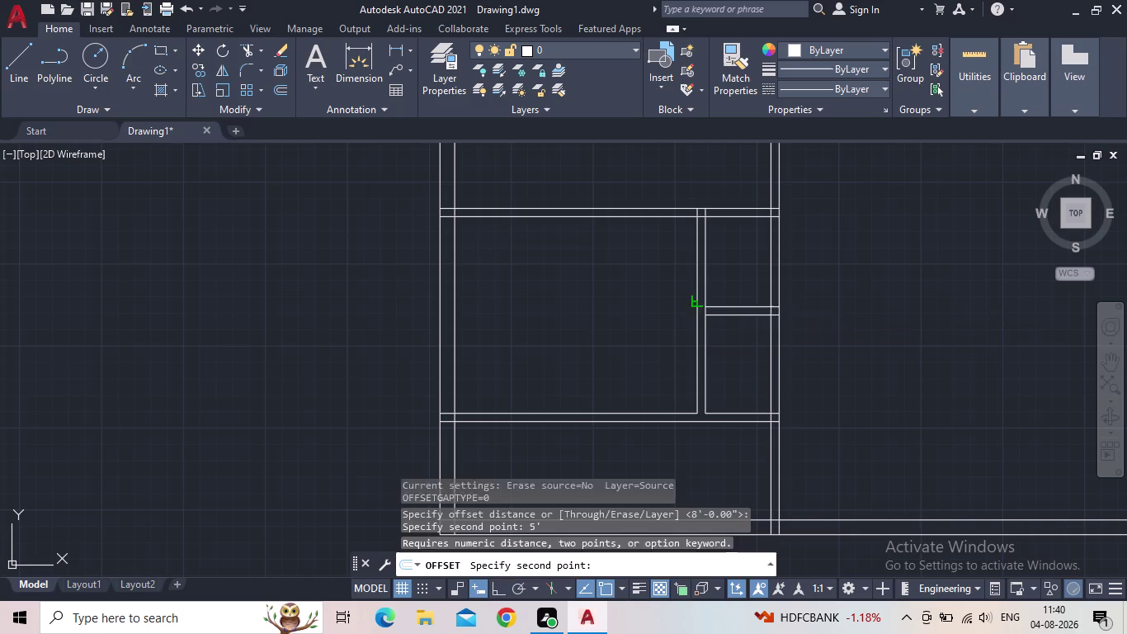
key(Escape)
key(Escape)
Offset a wall line by 5" to place a vertical line just left of the partition.
key(o)
key(Return)
text(5)
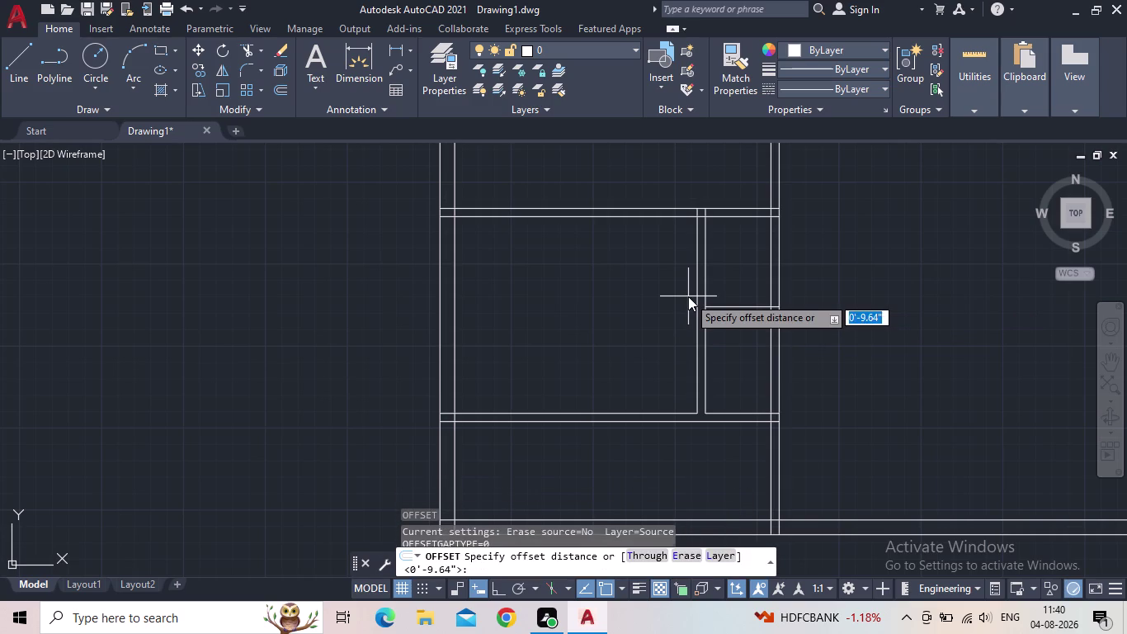
text(")
key(BackSpace)
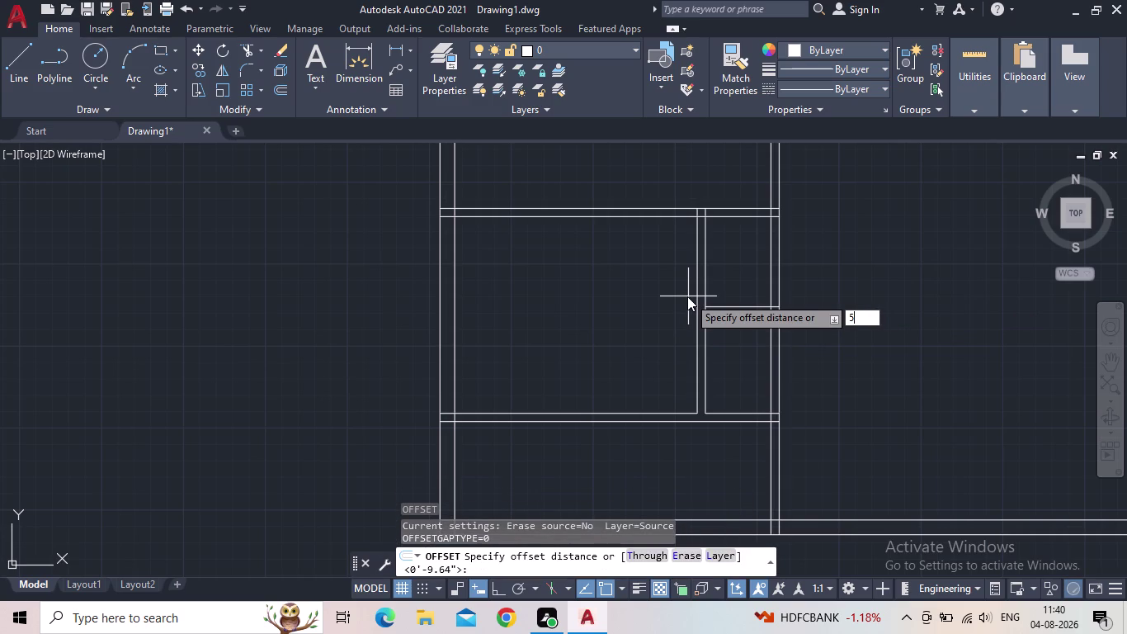
key(apostrophe)
key(Return)
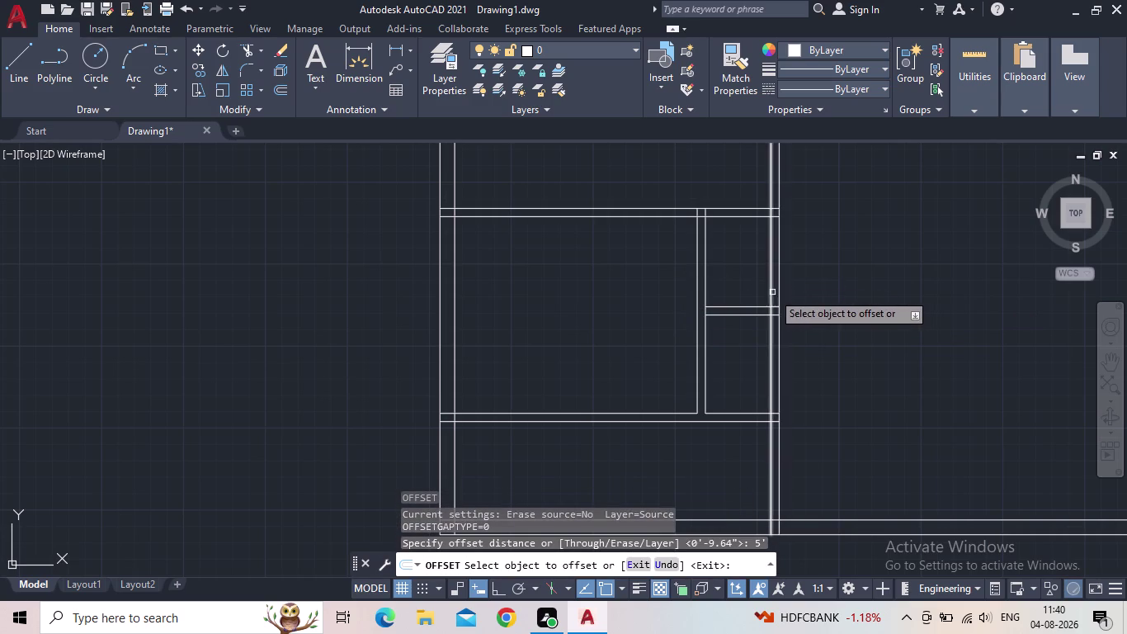
click(771, 292)
click(705, 306)
key(Escape)
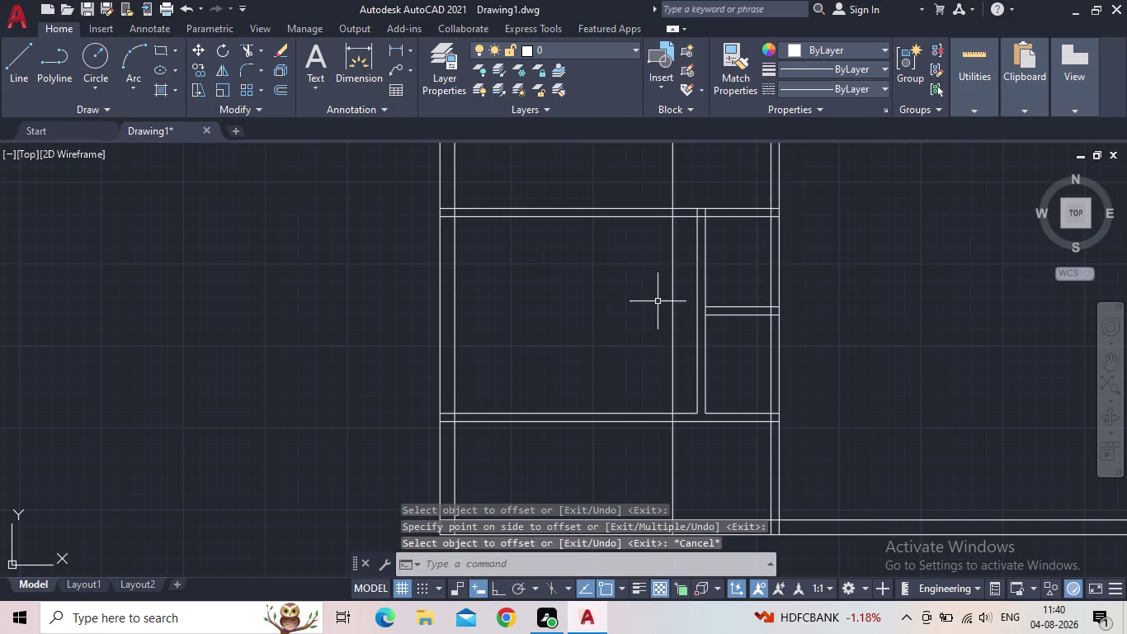
Window-select and delete the old interior double wall.
drag(728, 278, 687, 289)
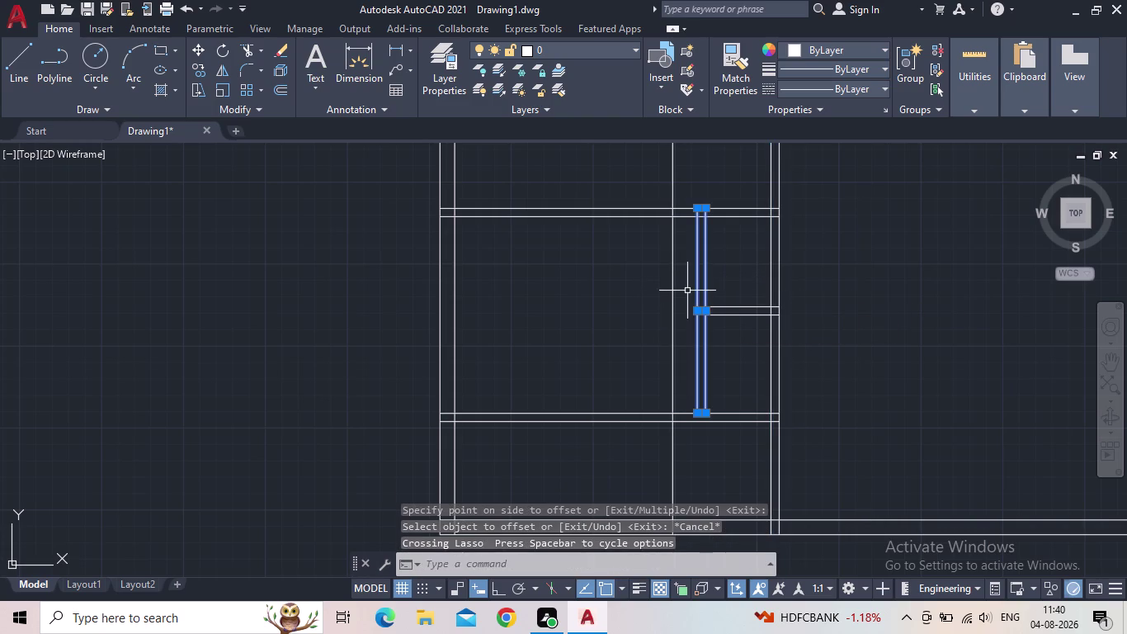
key(BackSpace)
key(Delete)
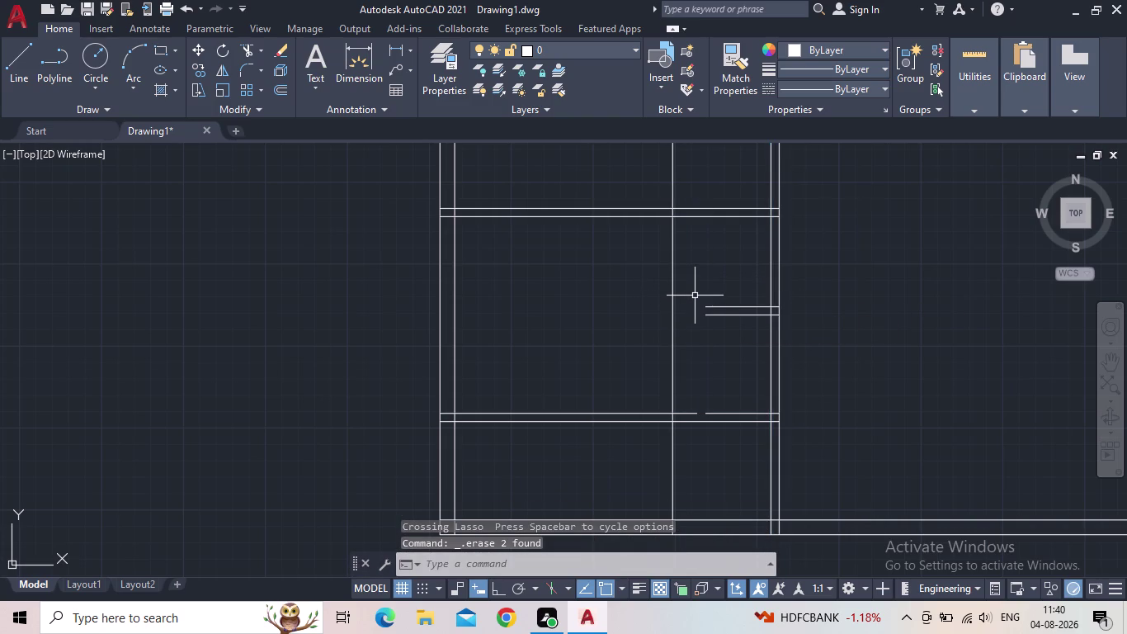
Offset the new vertical wall line 5" to form the partition's second line.
key(o)
key(Return)
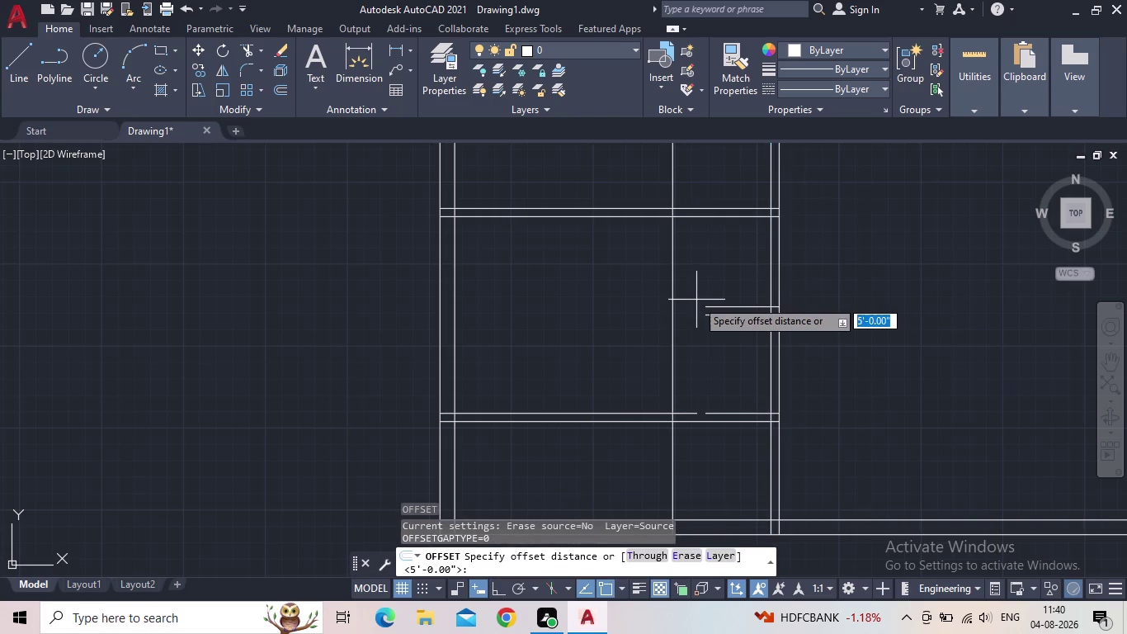
text(5")
key(Return)
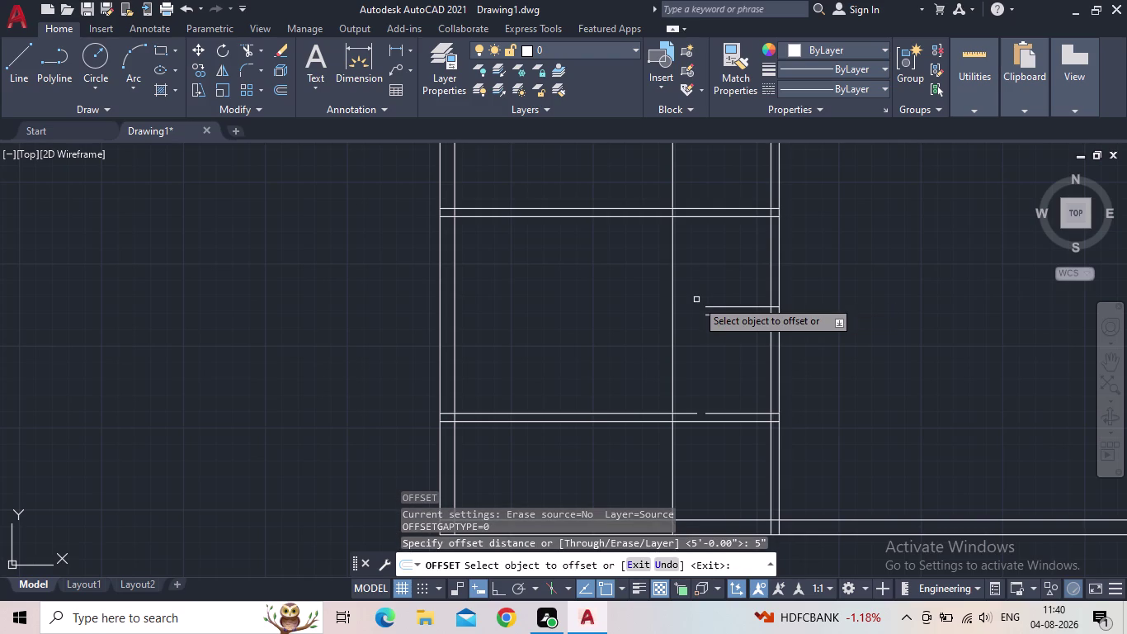
click(671, 313)
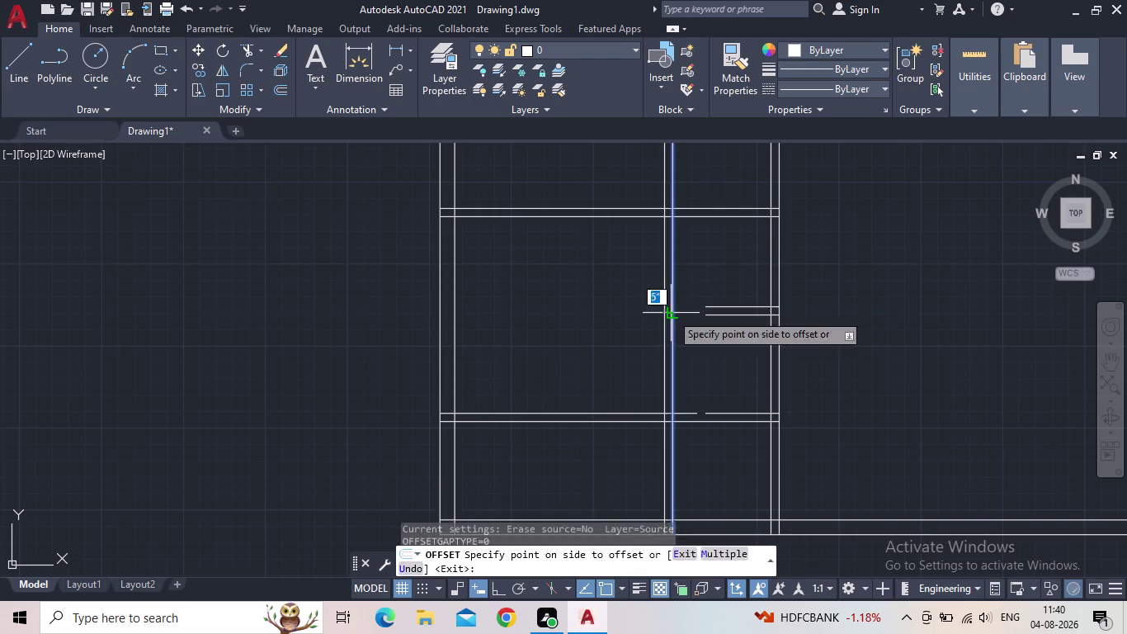
double_click(638, 317)
key(Escape)
scroll(down, 3)
middle_click(695, 336)
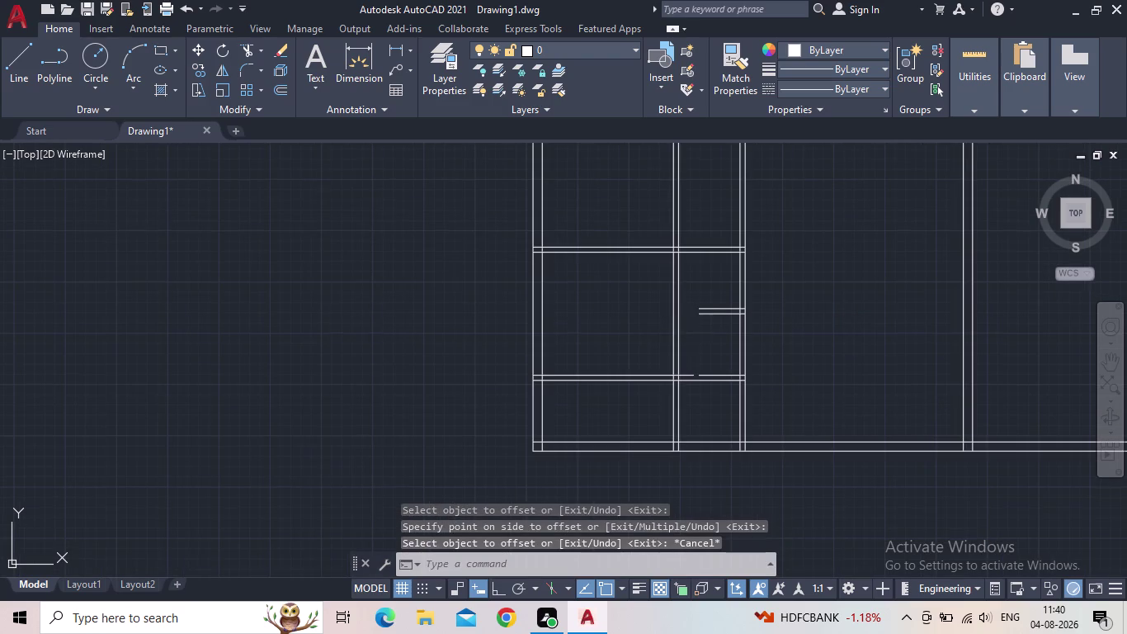
Extend the short horizontal wall stub lines left to the new 5" partition.
key(e)
key(x)
key(space)
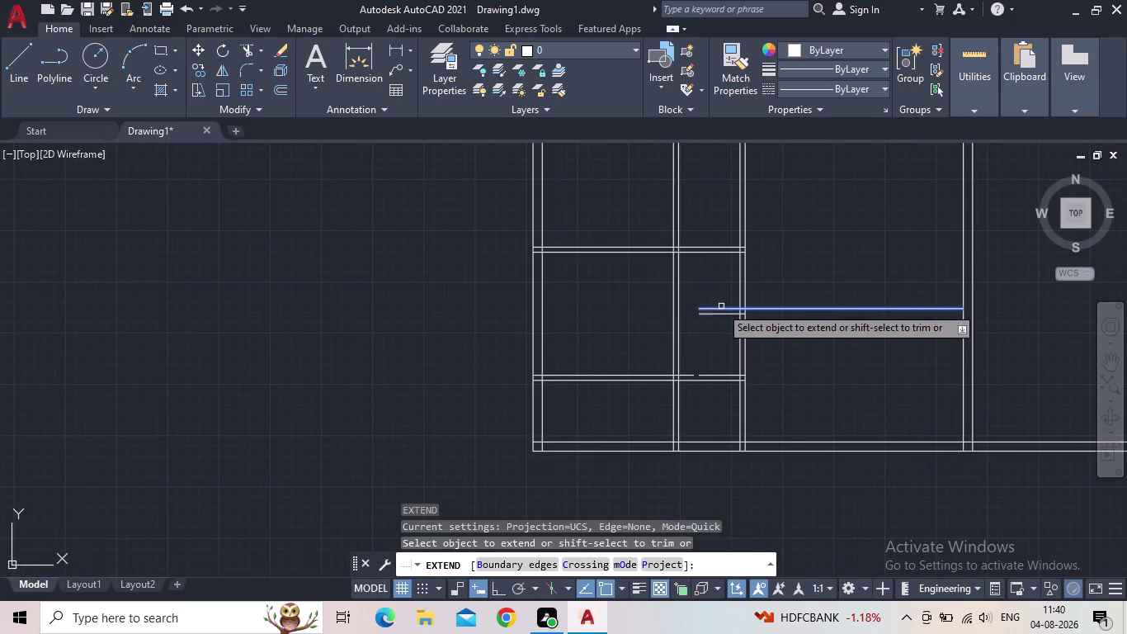
click(718, 308)
click(719, 315)
click(701, 313)
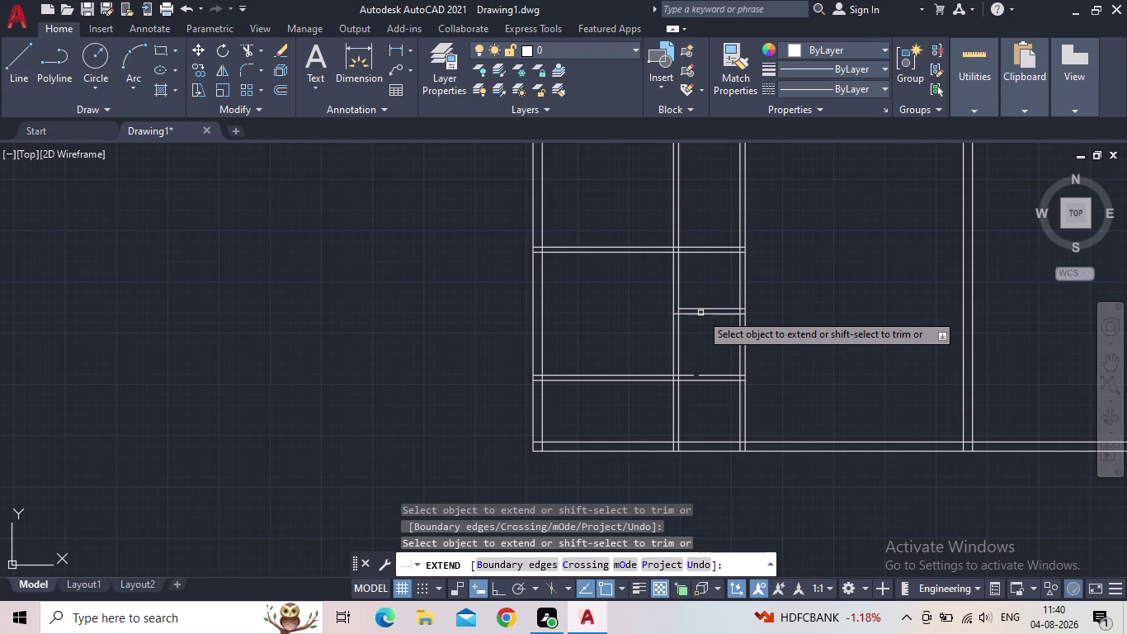
click(701, 309)
key(Escape)
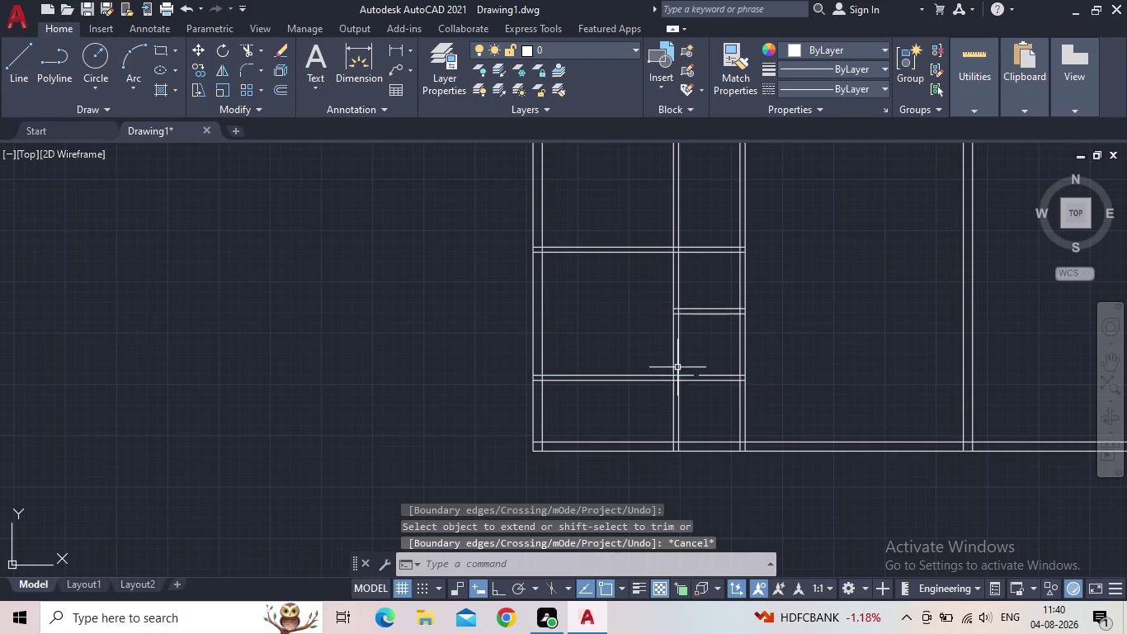
Extend one more interior wall line to meet its neighbouring wall.
key(e)
key(x)
key(space)
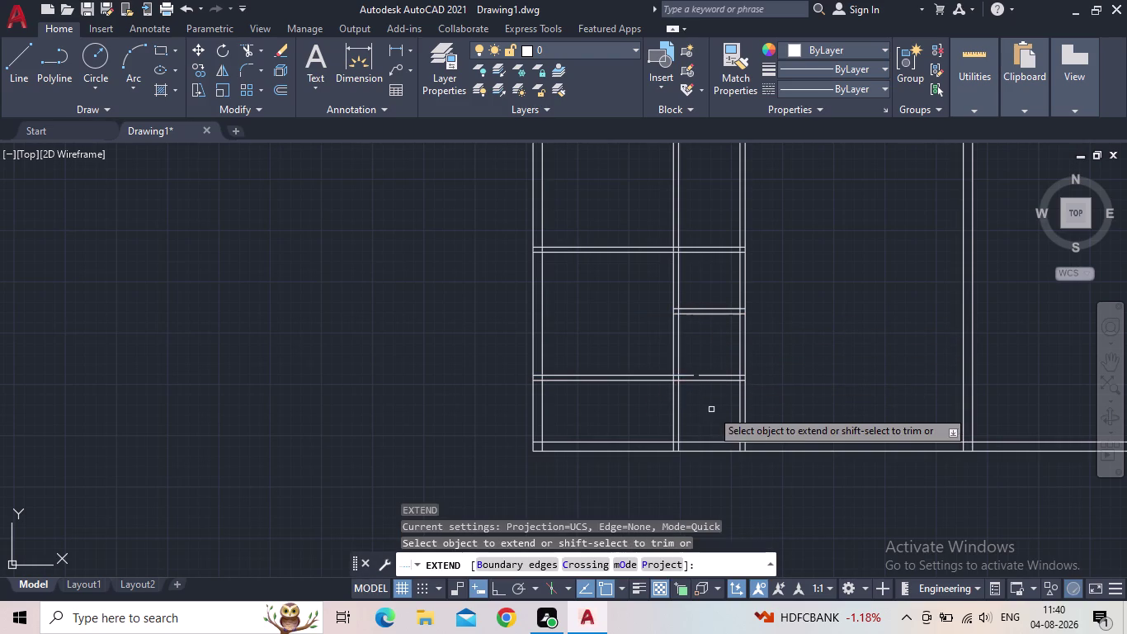
scroll(up, 3)
click(706, 355)
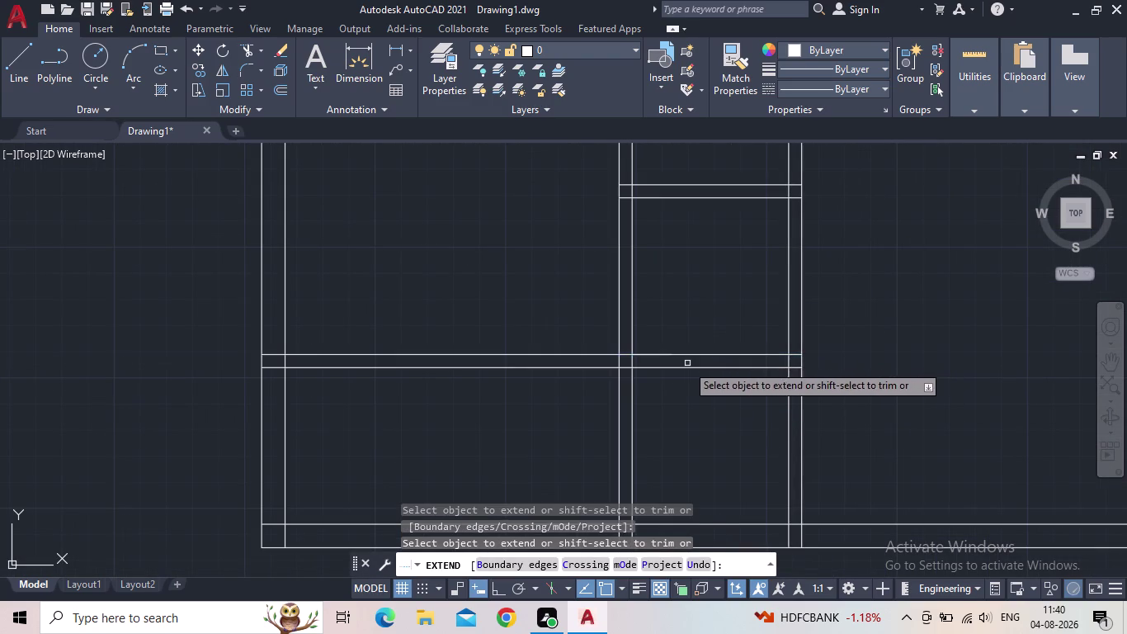
key(Escape)
scroll(down, 3)
middle_drag(694, 339, 689, 389)
scroll(down, 3)
middle_drag(684, 391, 721, 362)
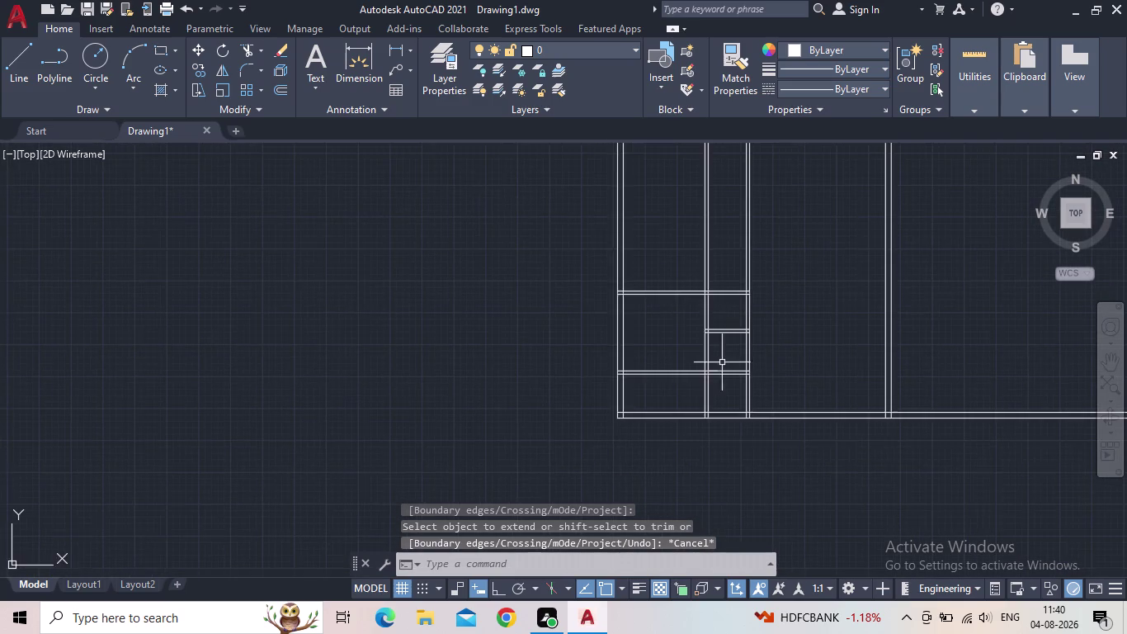
scroll(up, 3)
scroll(down, 3)
middle_drag(717, 351, 696, 417)
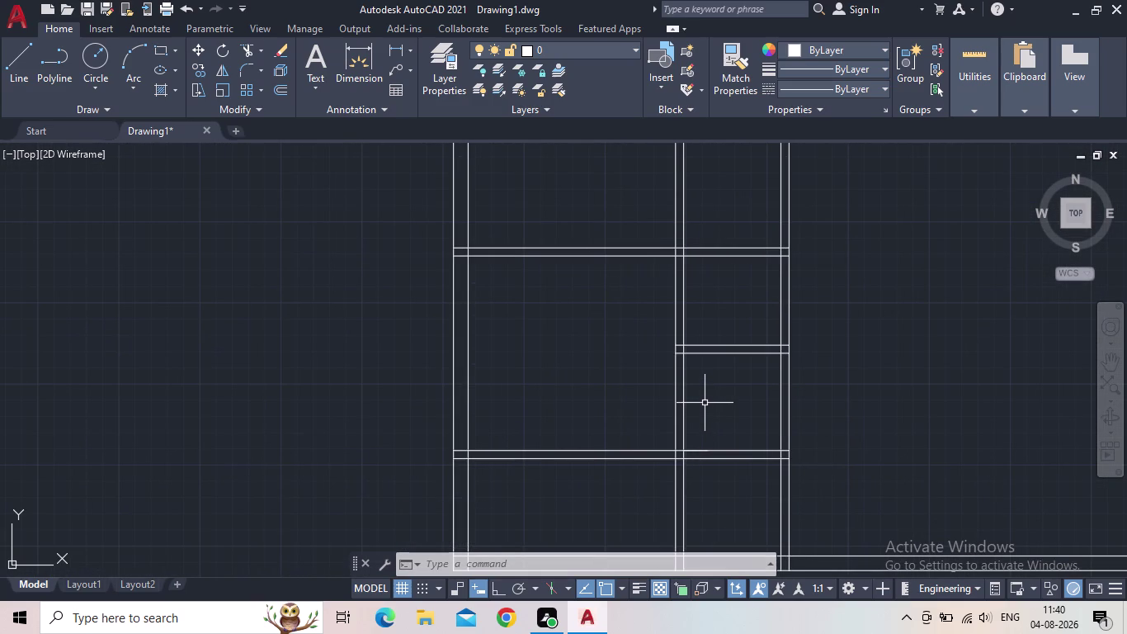
Pan the view to the small rooms, abandoning a first trim attempt.
text(TR)
key(space)
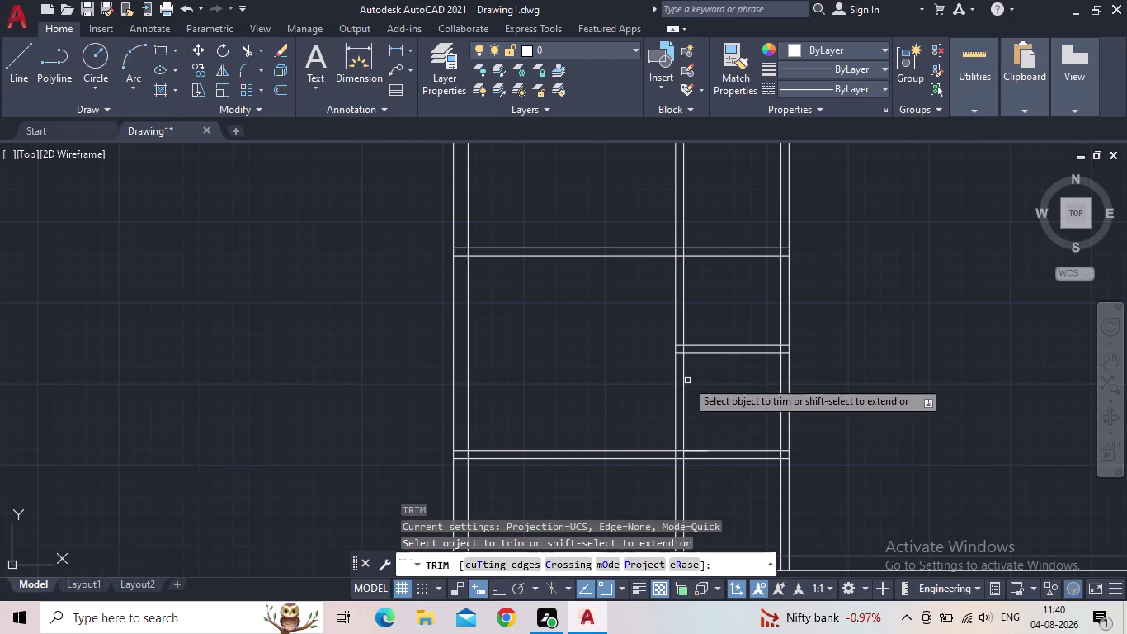
scroll(up, 3)
scroll(down, 3)
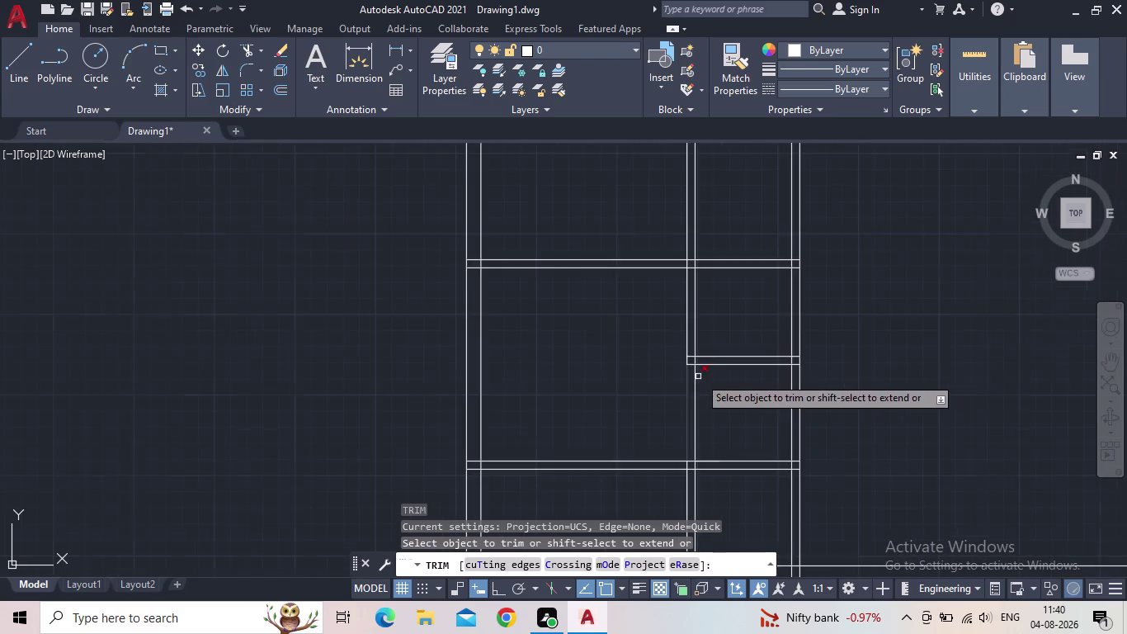
scroll(down, 3)
middle_drag(728, 398, 693, 425)
key(Escape)
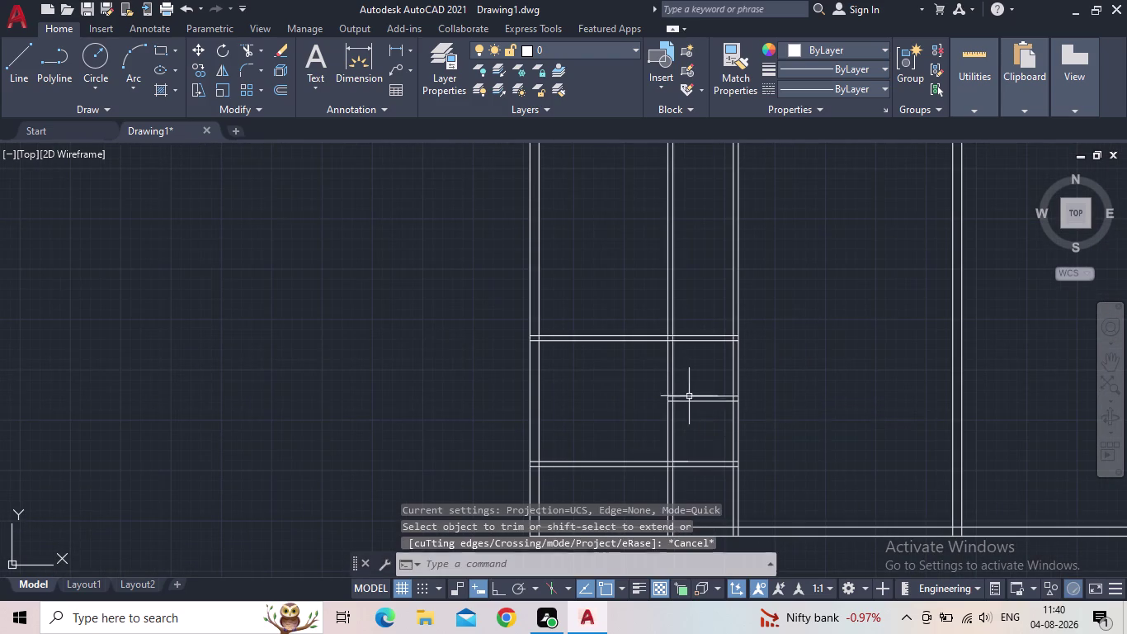
scroll(down, 3)
middle_drag(706, 381, 685, 358)
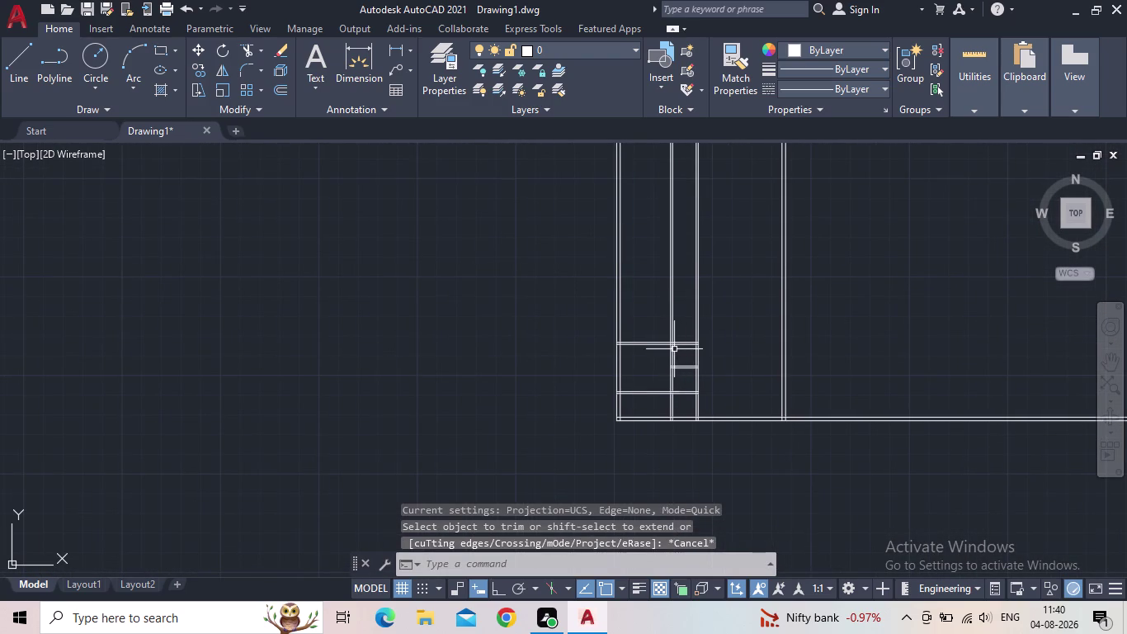
middle_drag(680, 340, 656, 356)
scroll(up, 3)
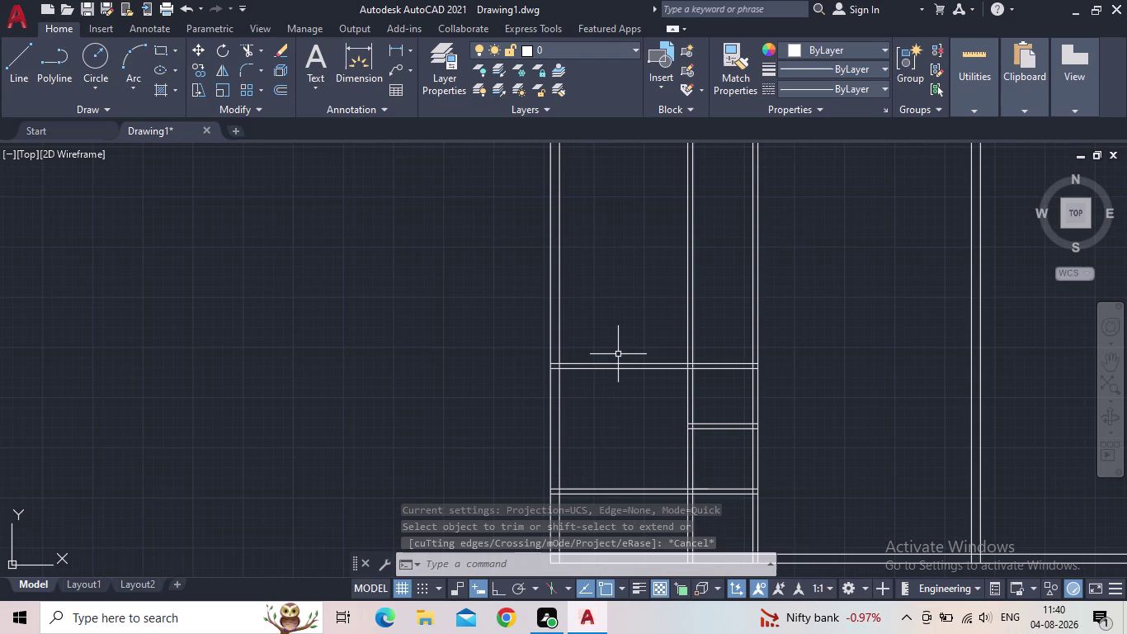
Fence-trim the overlapping wall pieces so the partition stops at the cross wall.
text(TR)
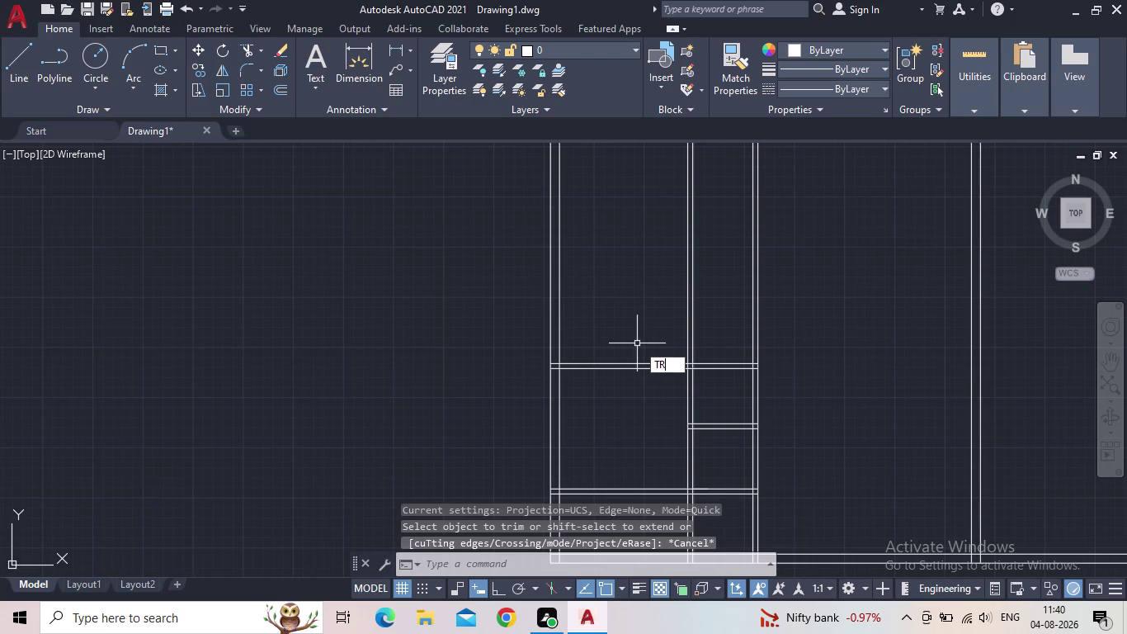
key(space)
drag(697, 330, 670, 325)
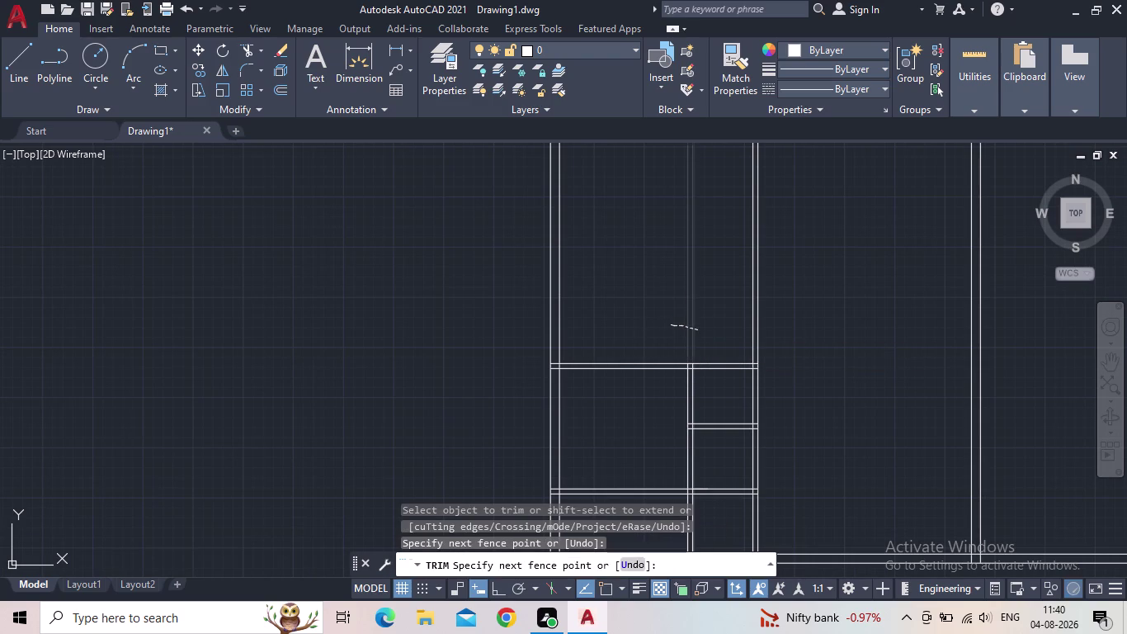
key(Escape)
scroll(down, 3)
middle_drag(653, 334, 665, 365)
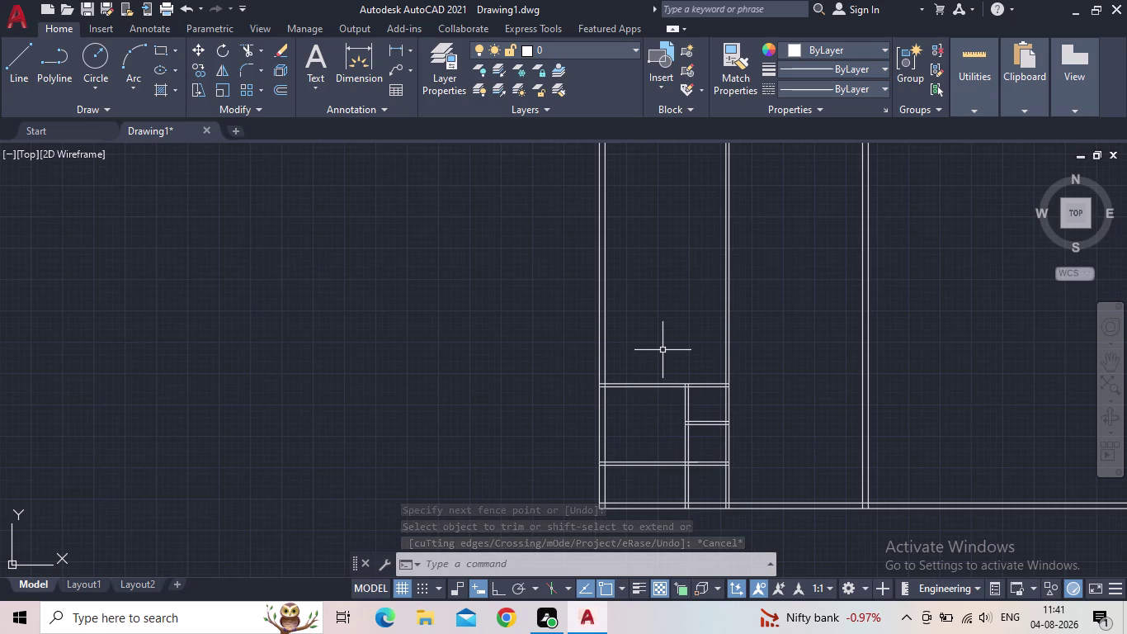
text(15)
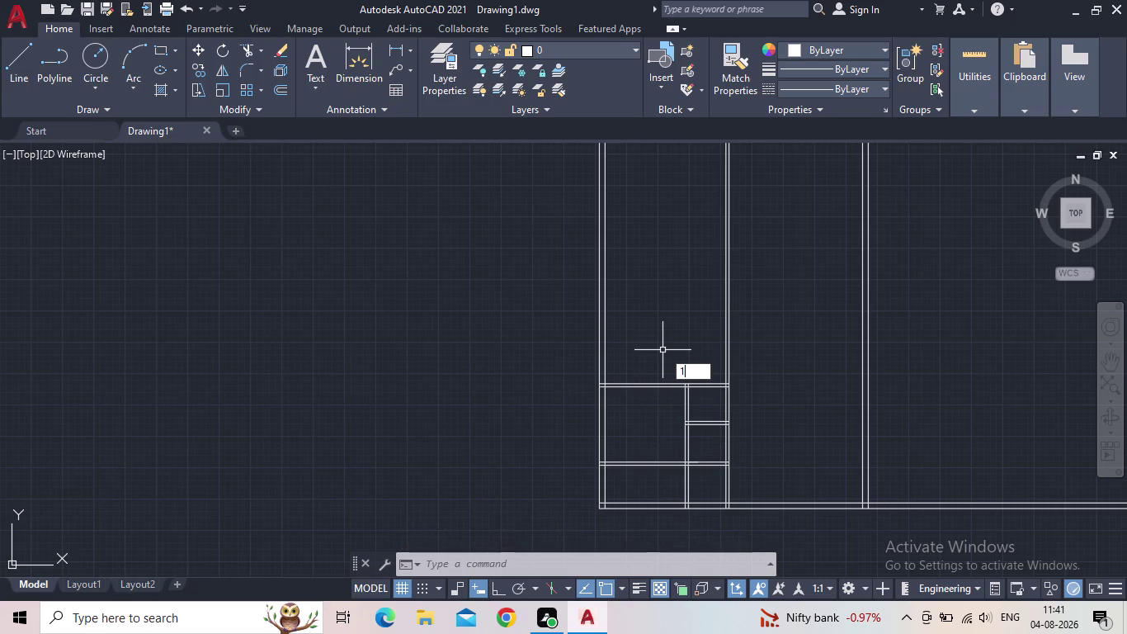
key(Escape)
key(o)
key(Return)
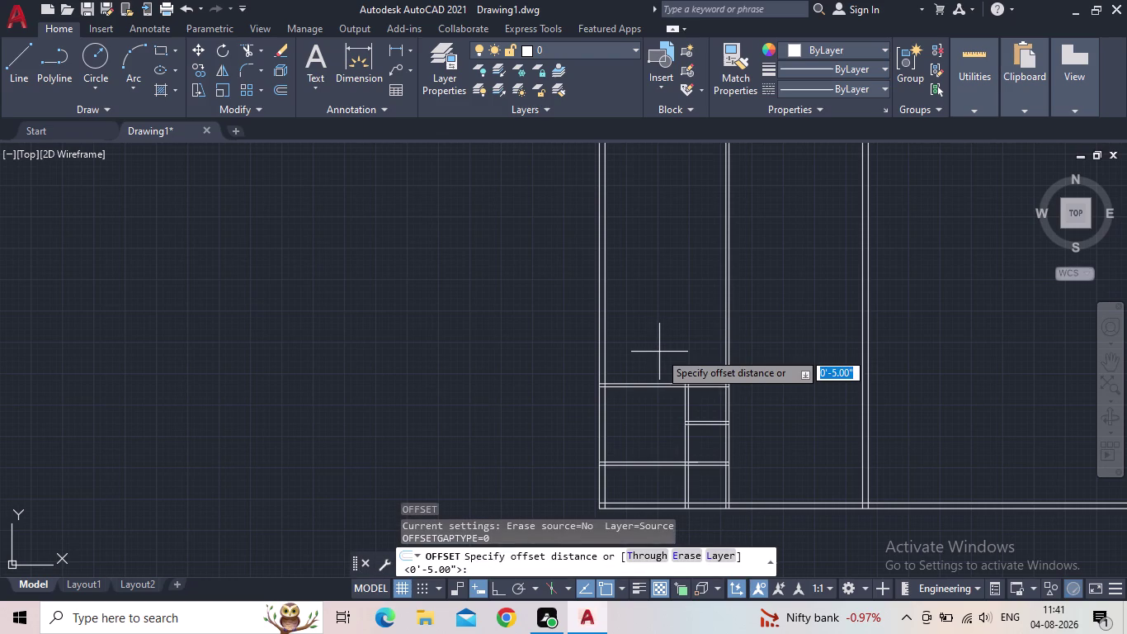
Offset the room's top wall line 15'4" upward.
text(15')
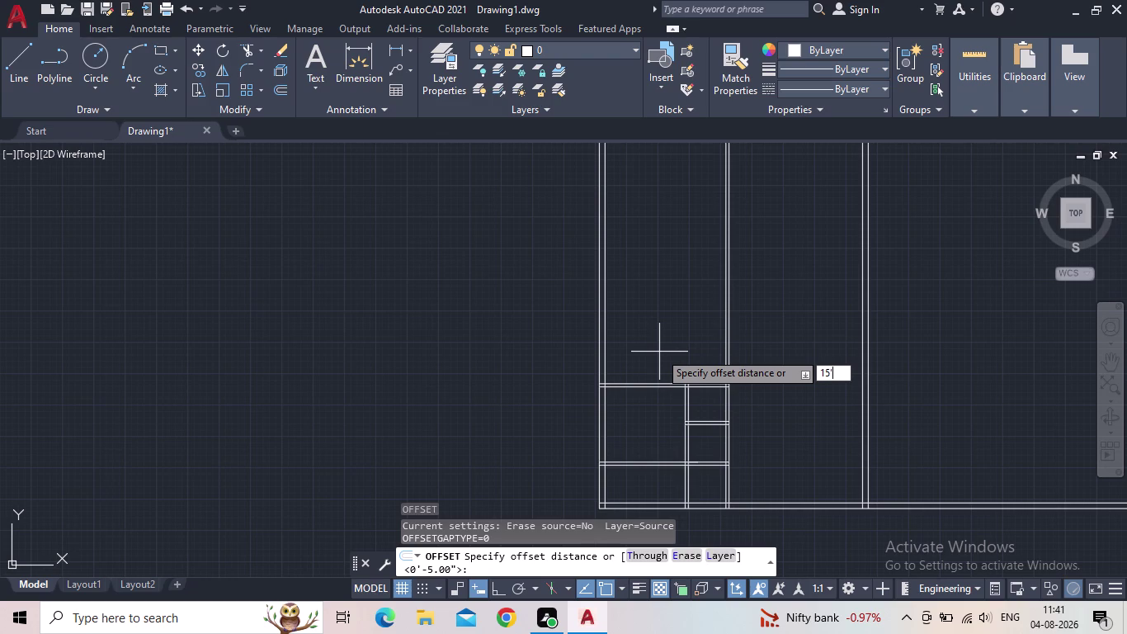
text(4")
key(Return)
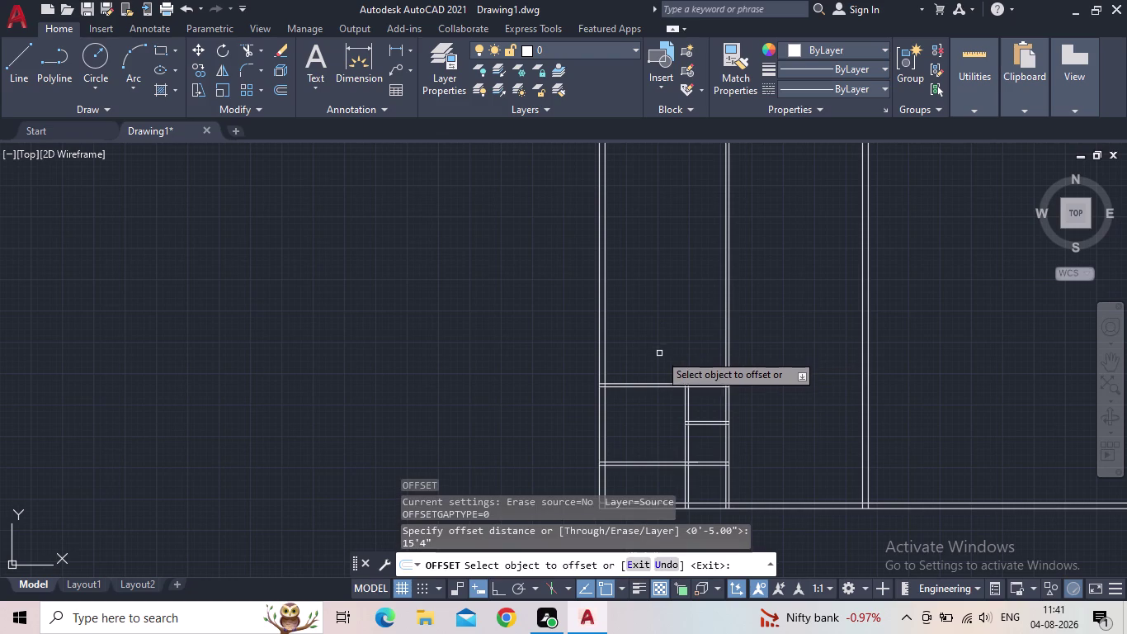
scroll(up, 3)
click(648, 387)
click(688, 260)
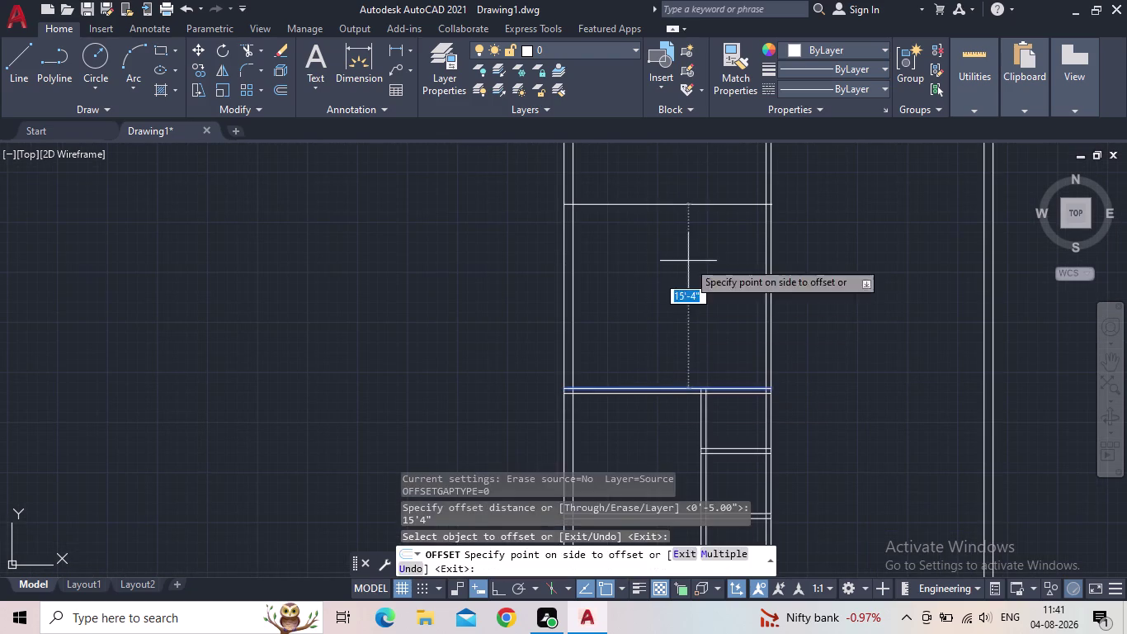
key(Escape)
Offset that new line 5" upward to give the wall its thickness.
key(o)
key(Return)
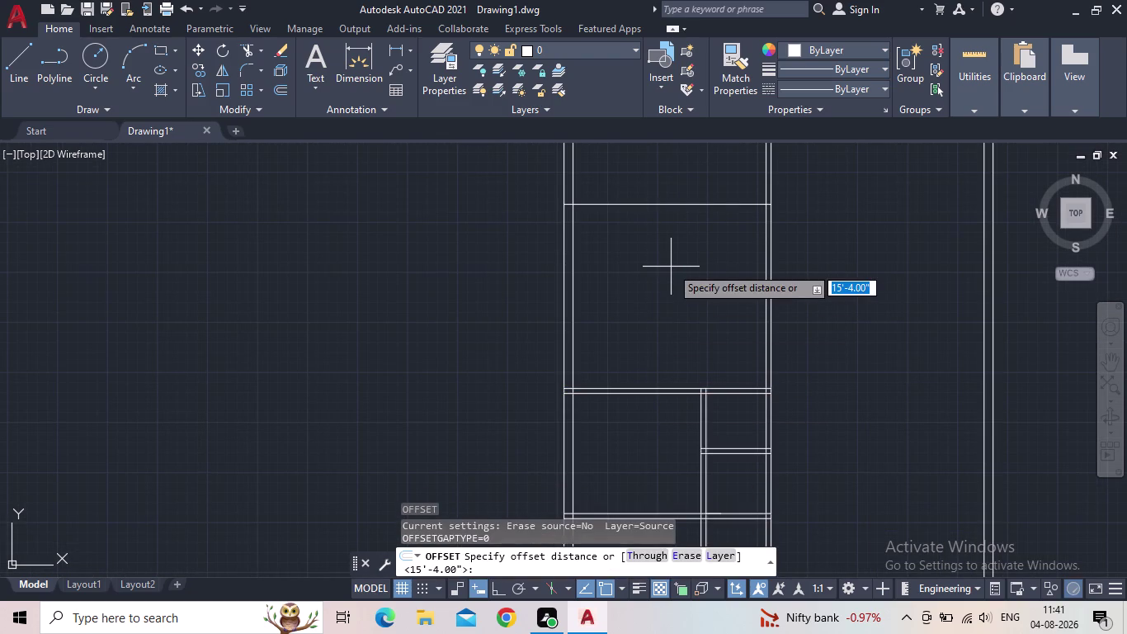
text(5")
key(Return)
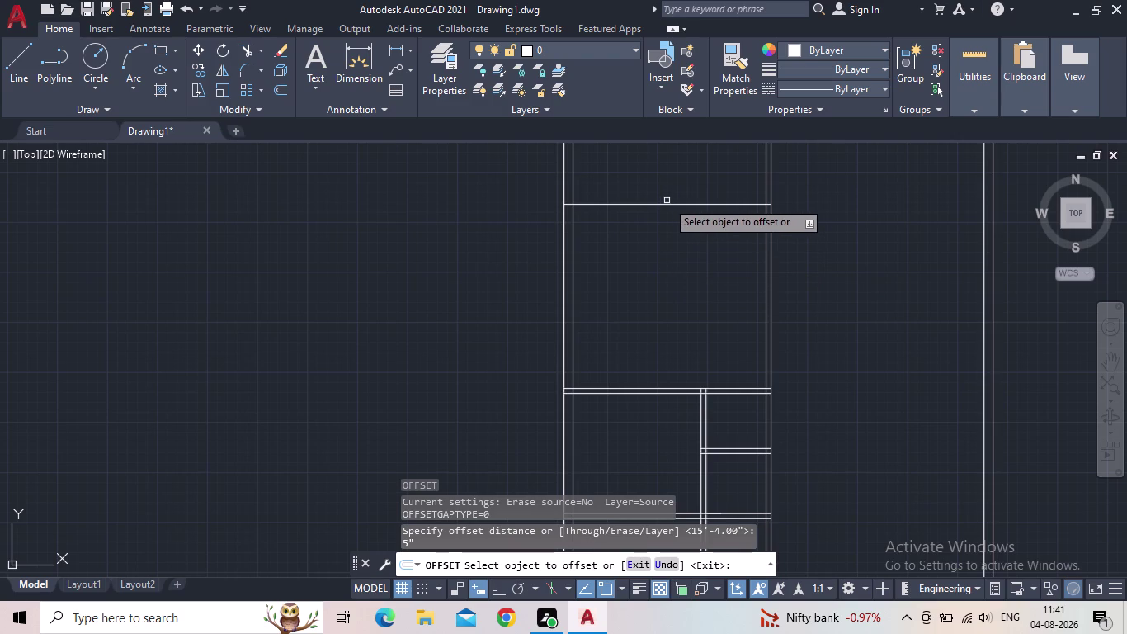
click(664, 207)
click(681, 176)
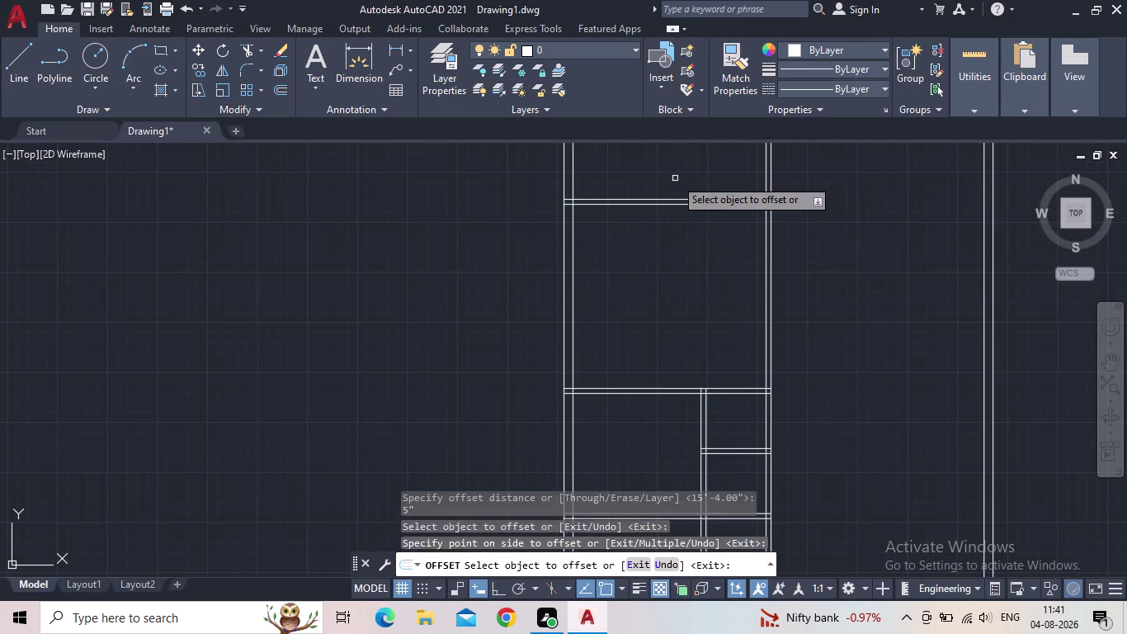
key(Escape)
middle_drag(681, 291, 711, 337)
scroll(down, 3)
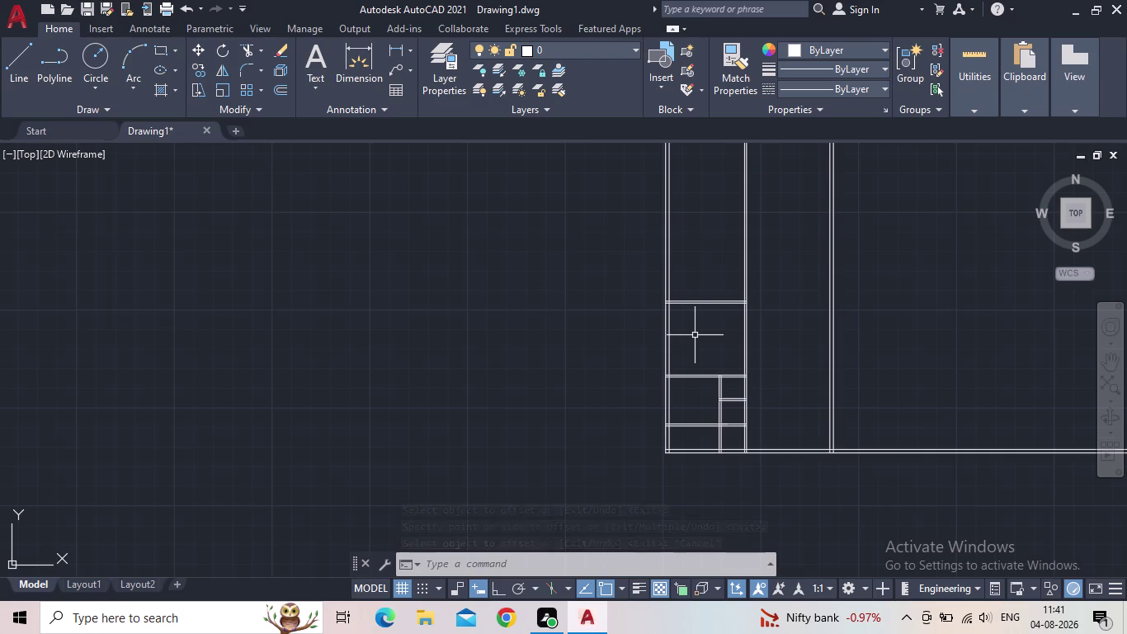
middle_drag(775, 372, 745, 340)
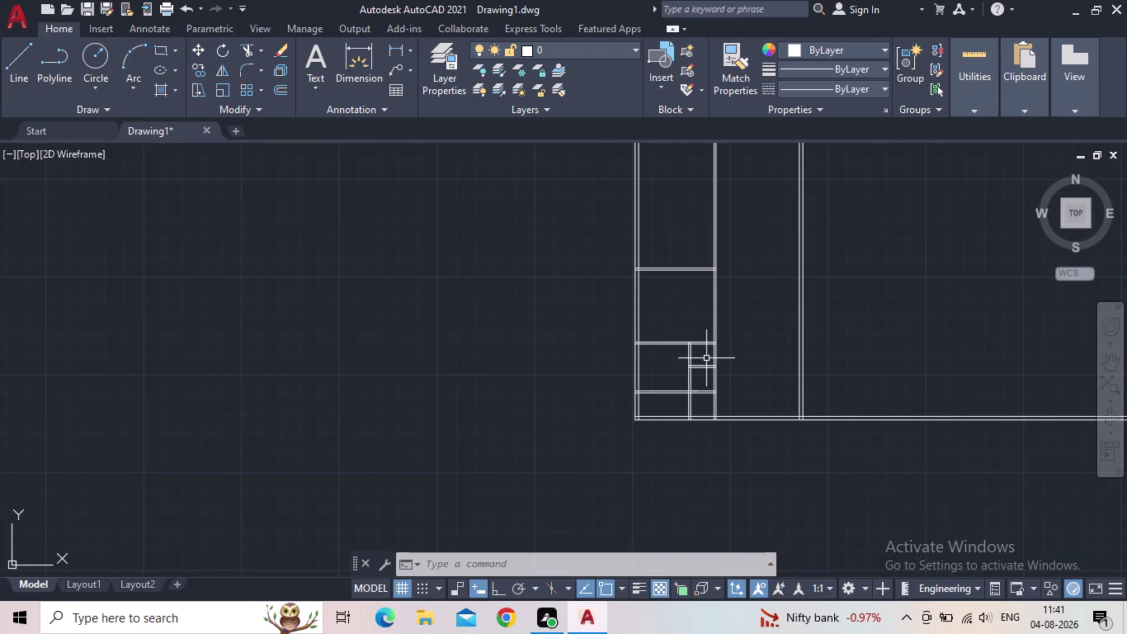
scroll(up, 3)
scroll(up, 3)
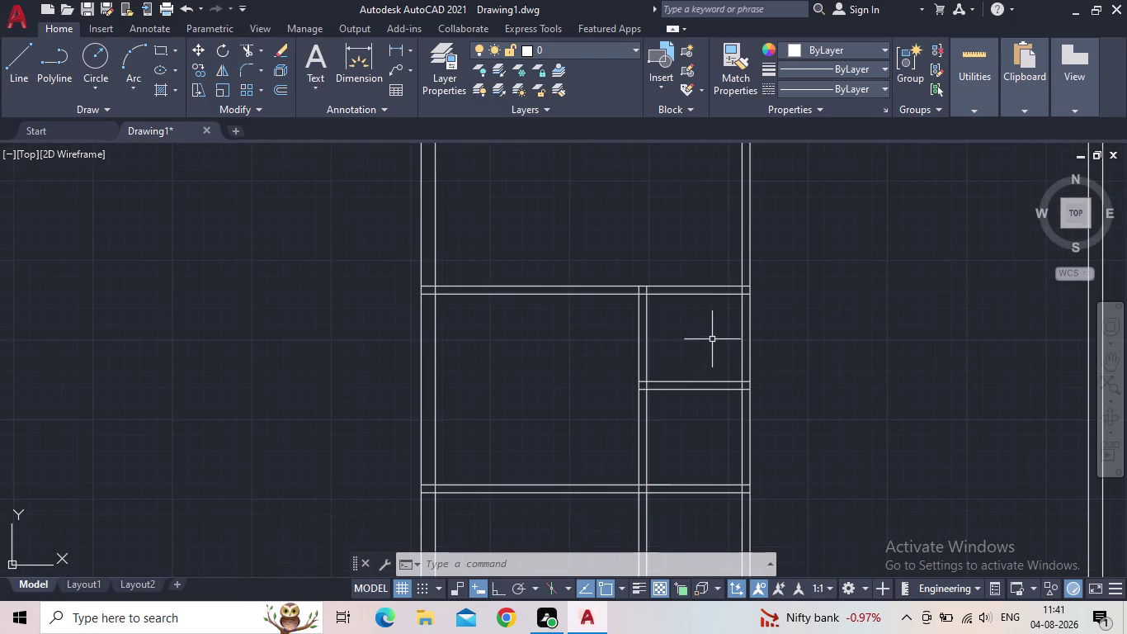
scroll(down, 3)
middle_drag(714, 344, 658, 336)
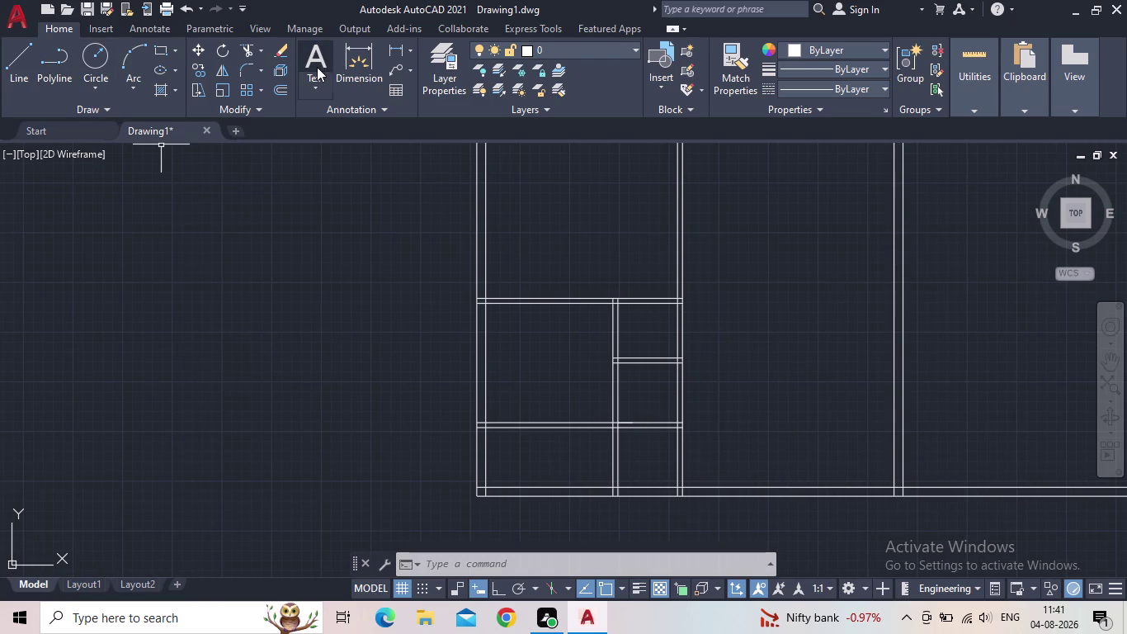
click(395, 52)
scroll(up, 3)
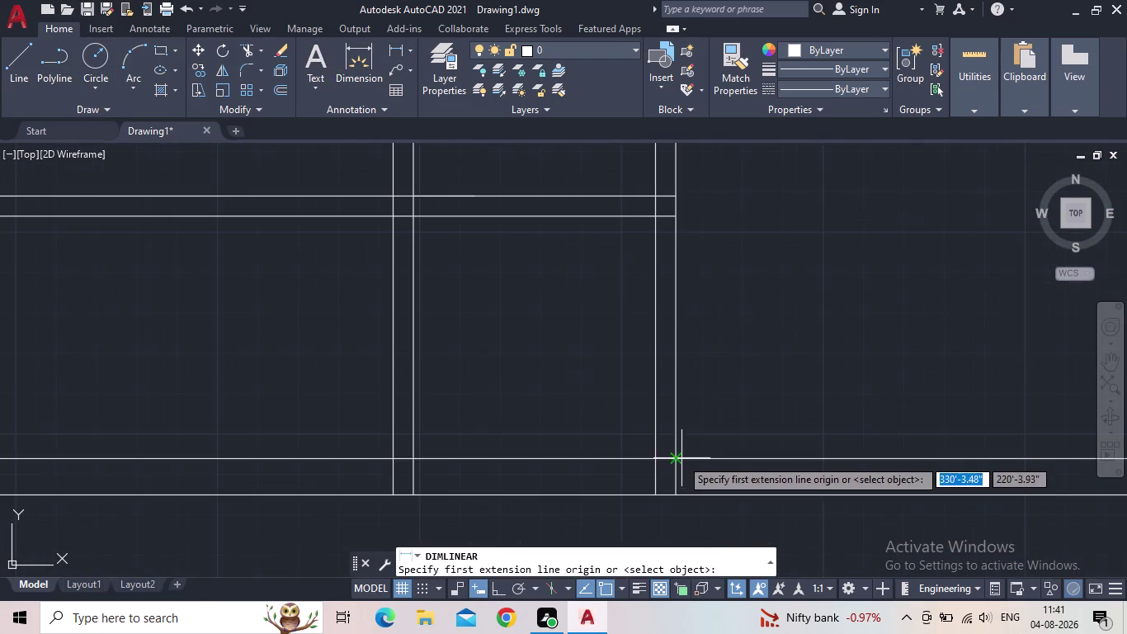
click(674, 495)
middle_drag(896, 513, 453, 431)
scroll(down, 3)
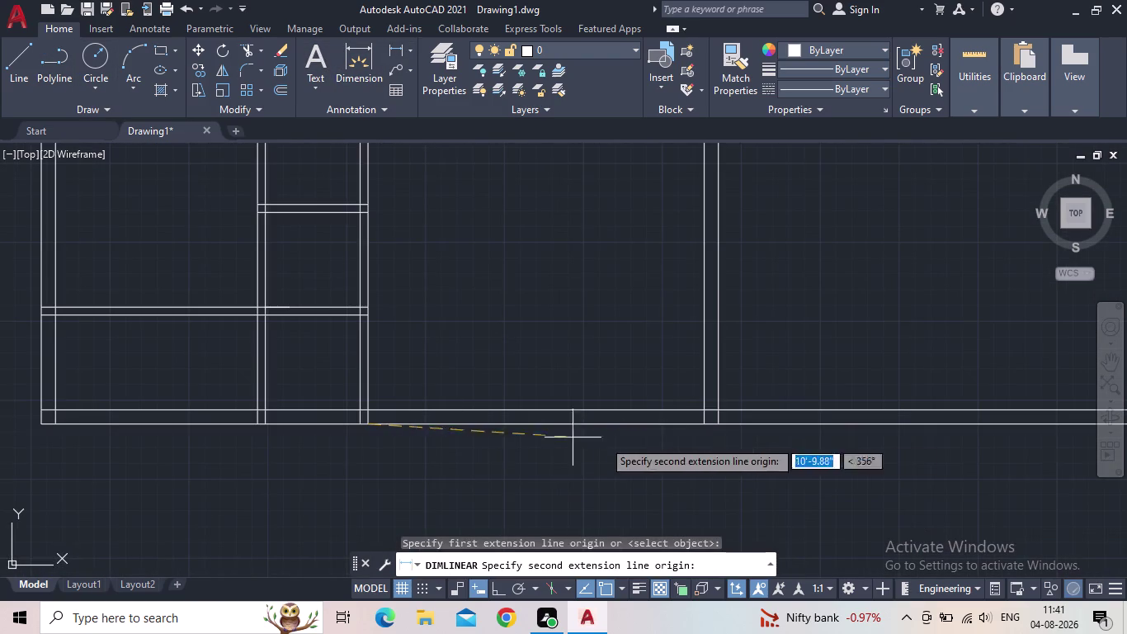
click(707, 420)
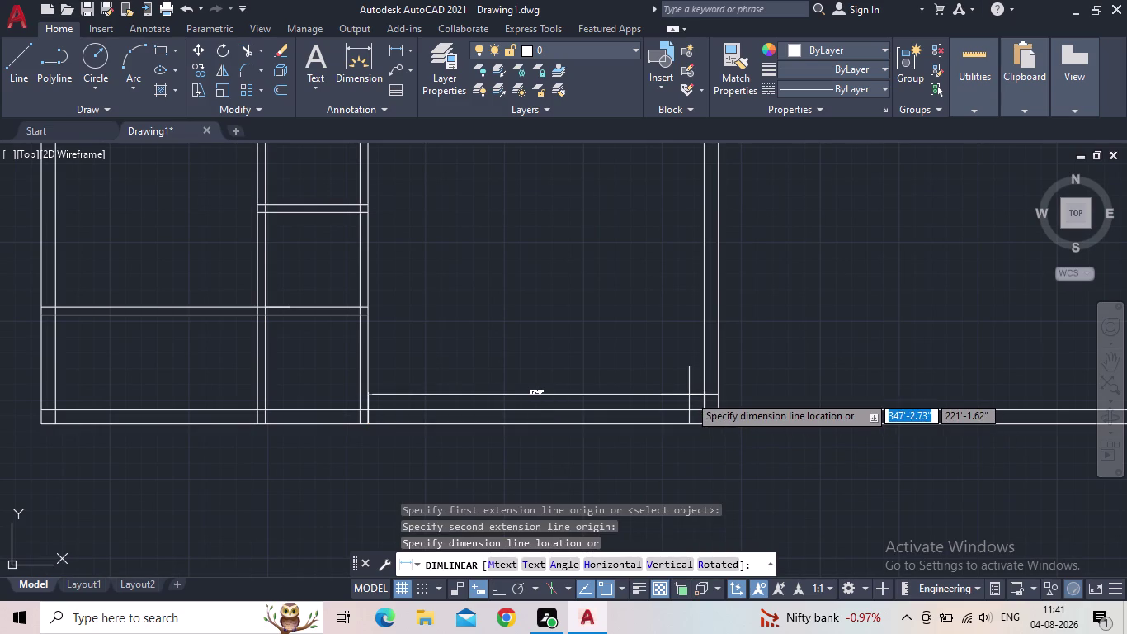
click(688, 394)
scroll(up, 3)
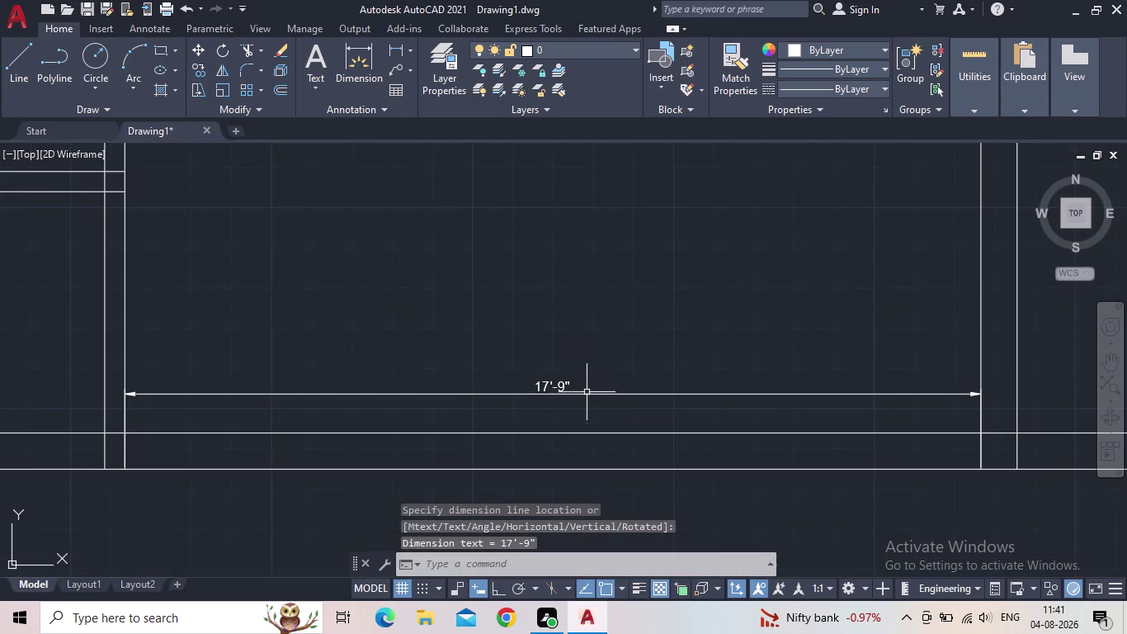
click(585, 400)
click(555, 383)
key(Delete)
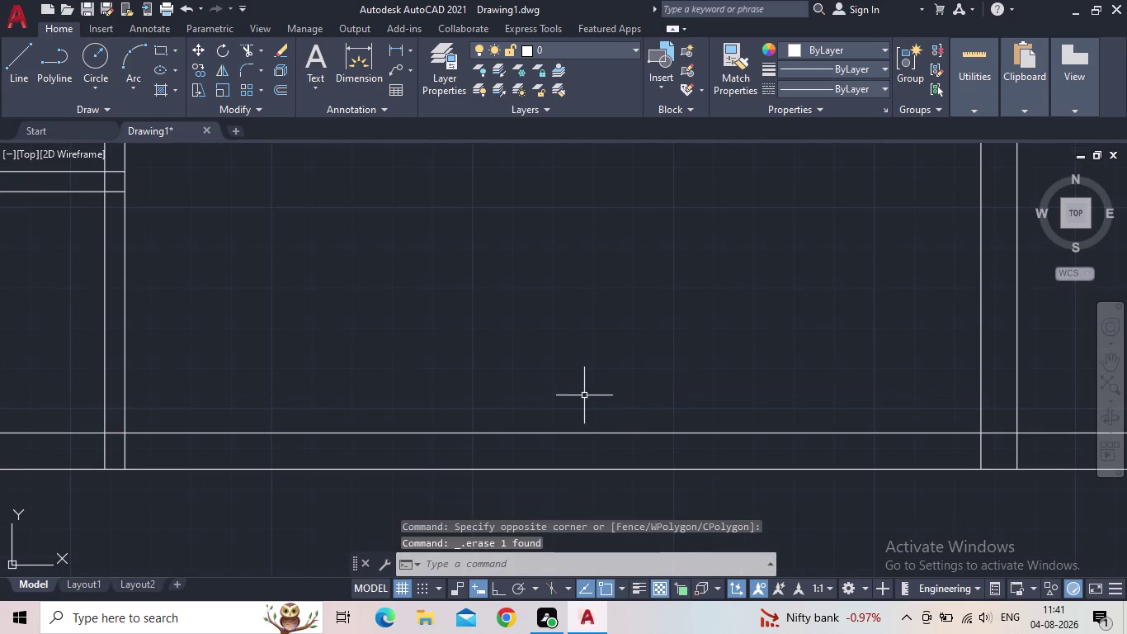
scroll(down, 3)
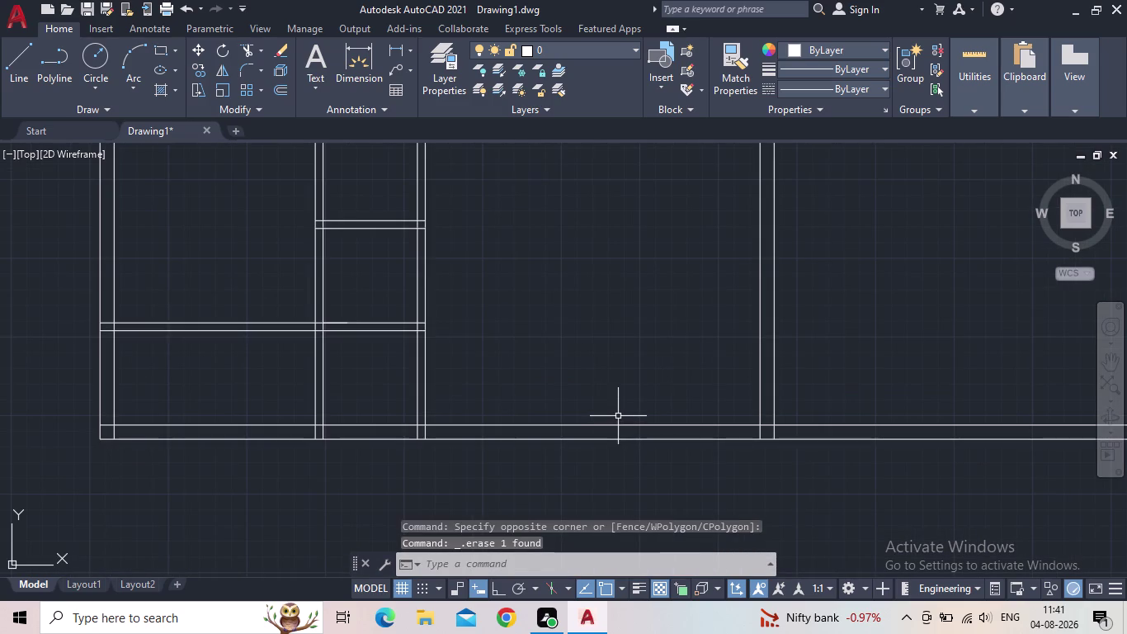